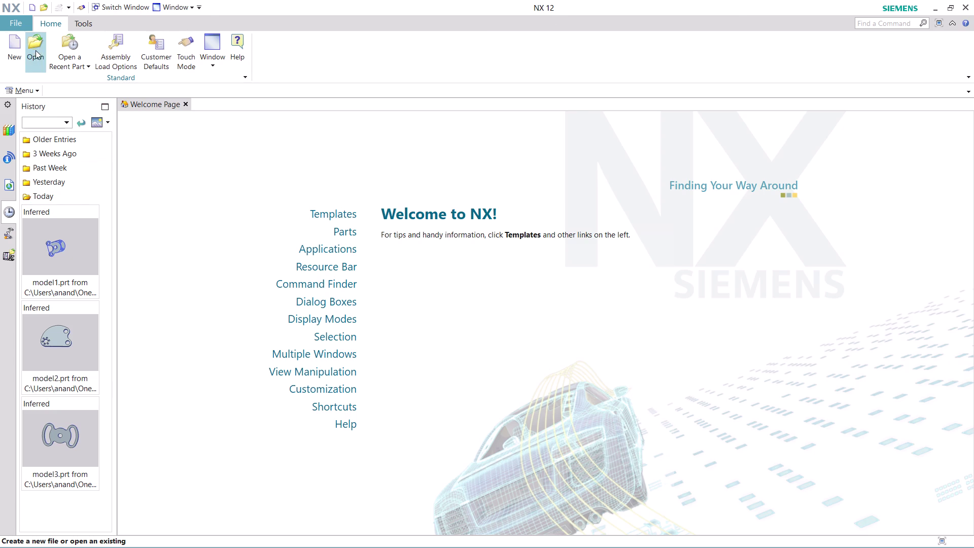
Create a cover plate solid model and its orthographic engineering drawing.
Create a new millimetre part, model1.prt, from the Model template.
click(21, 49)
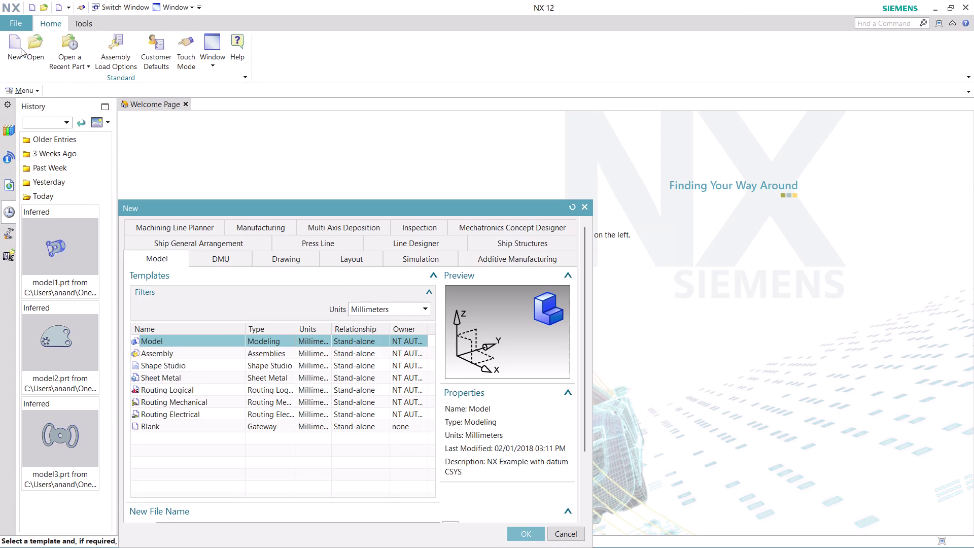
click(525, 529)
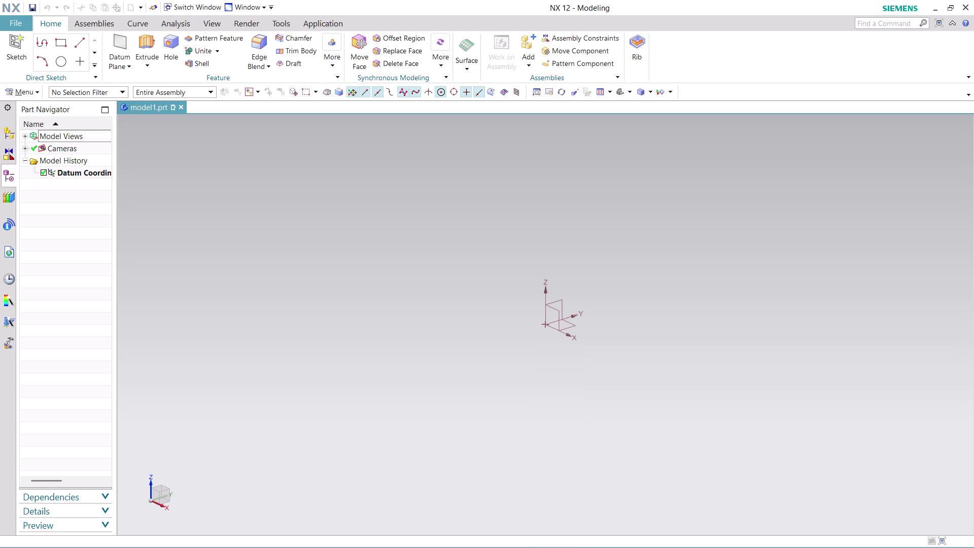
Search the Command Finder for JOURNAL.
click(888, 25)
text(JO)
text(URNAL)
key(Return)
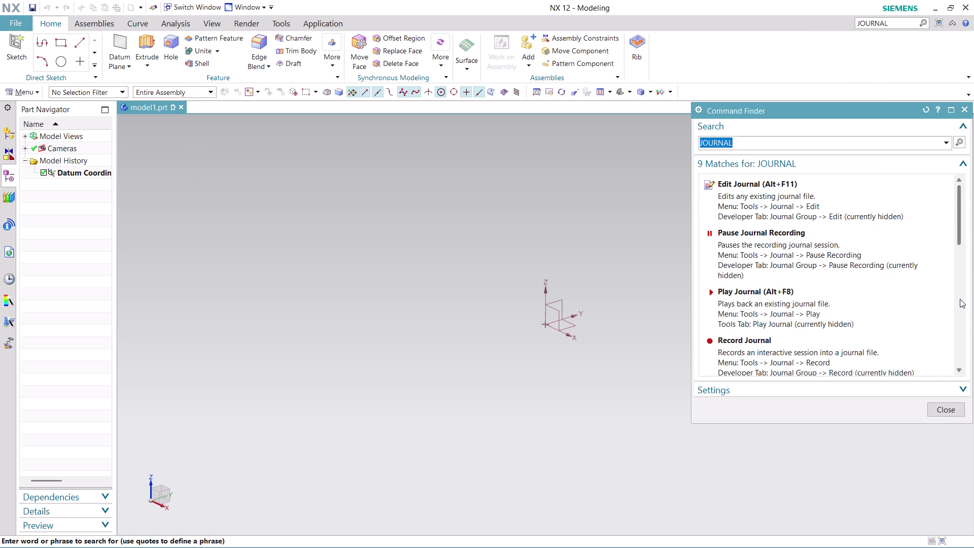
scroll(down, 3)
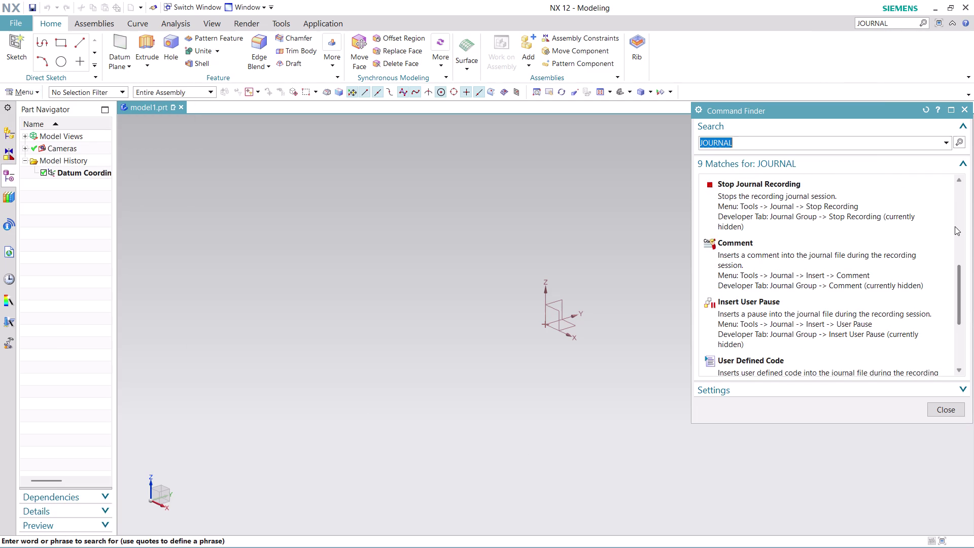
scroll(up, 3)
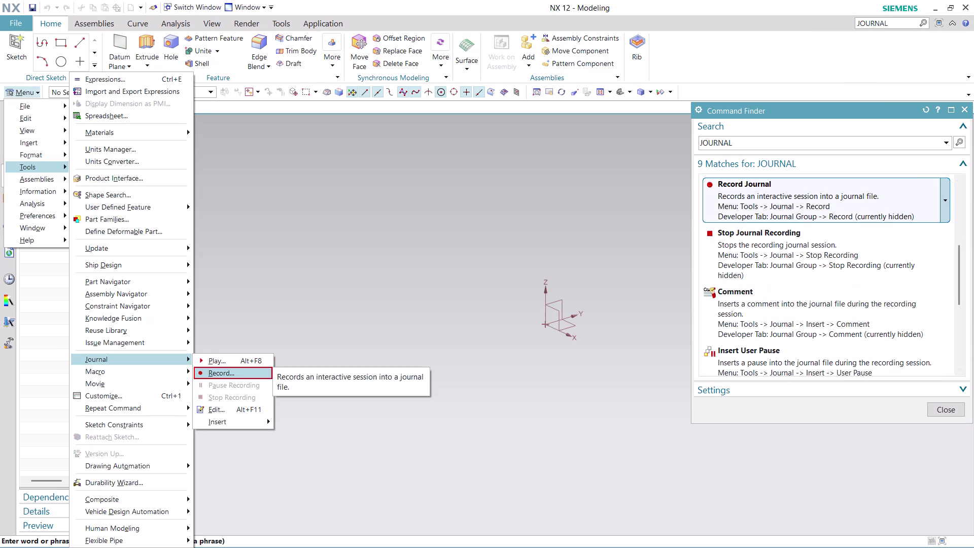
Record a journal named 'MODEL 4' in the nx-cad drawing files folder.
click(823, 195)
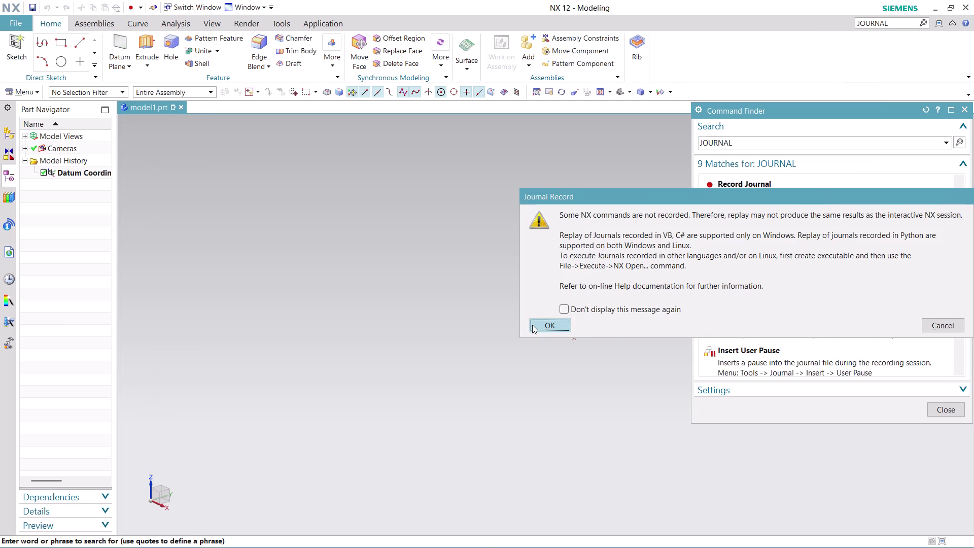
click(532, 325)
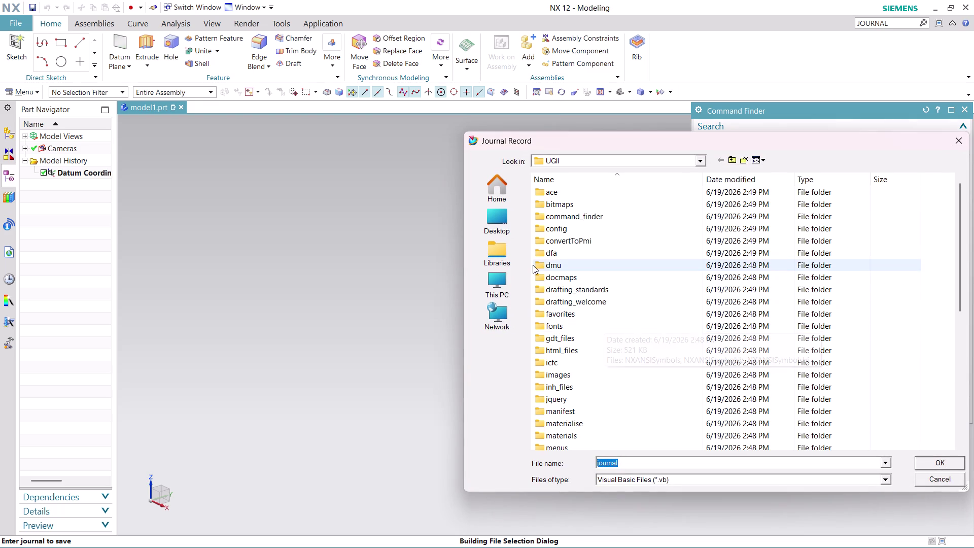
click(496, 222)
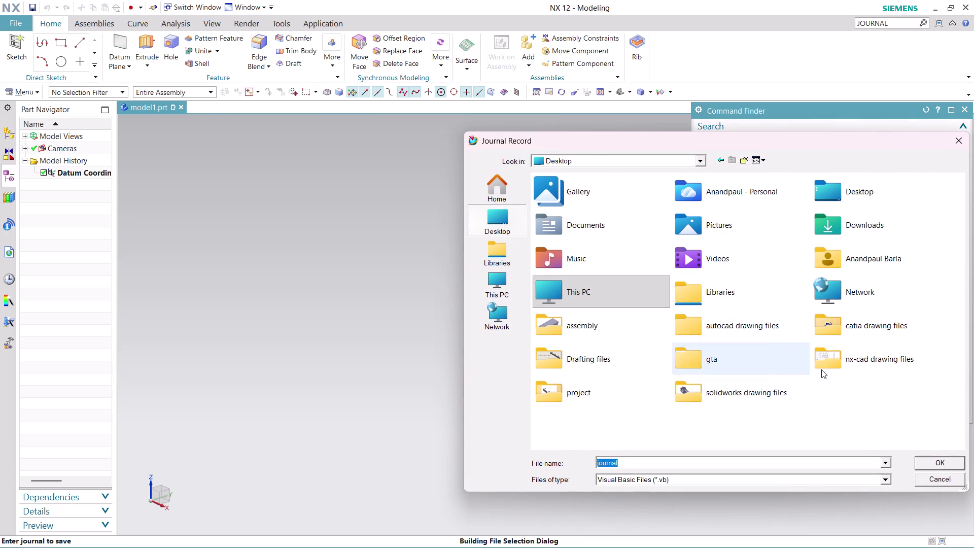
double_click(890, 363)
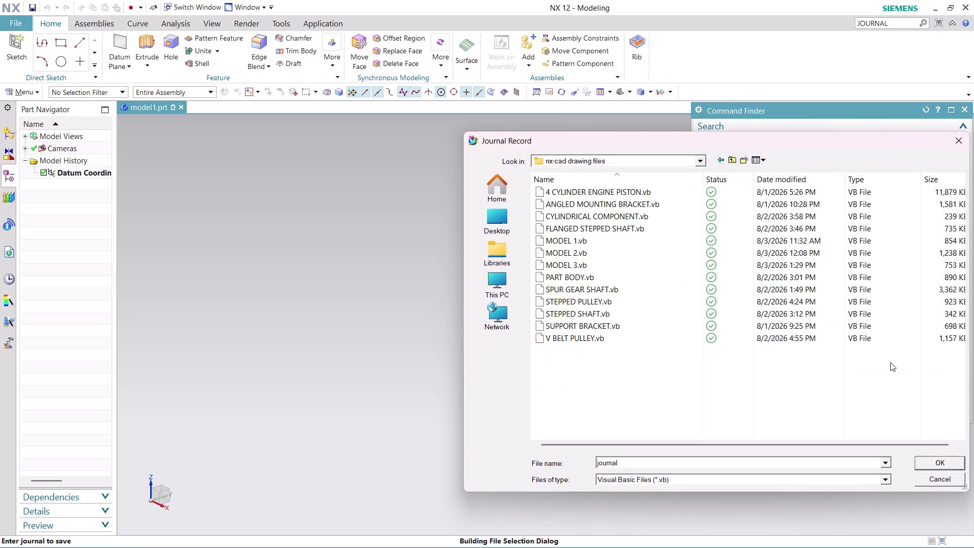
click(683, 463)
text(MODEL)
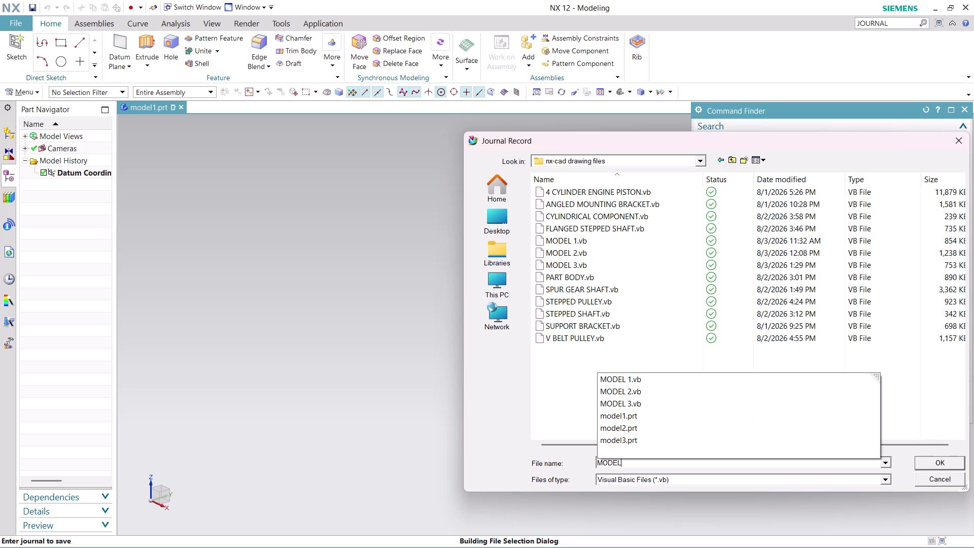
key(space)
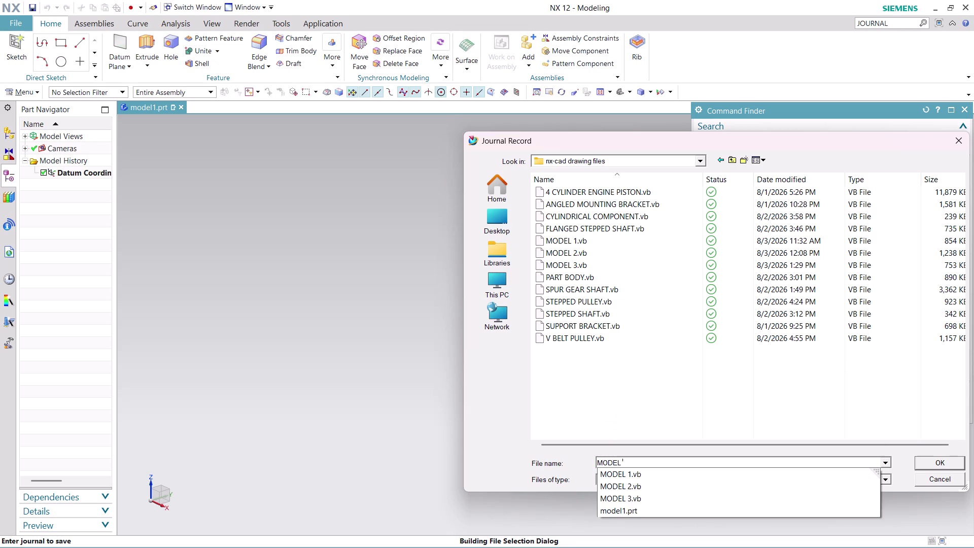
text(4)
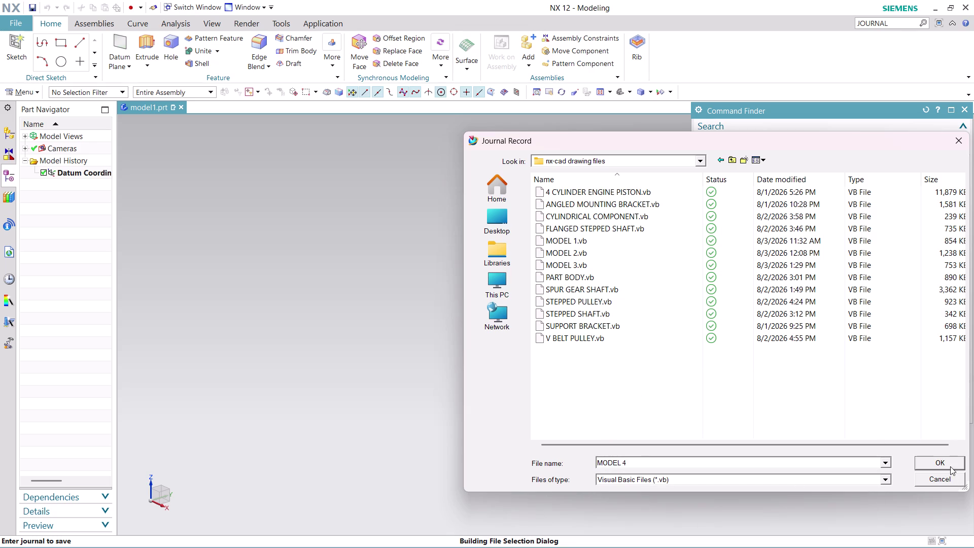
click(948, 459)
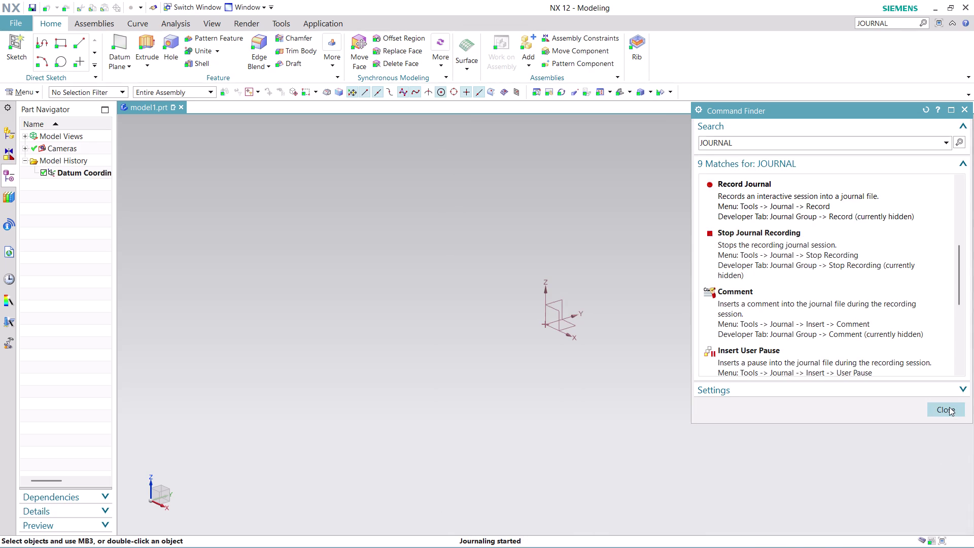
click(949, 407)
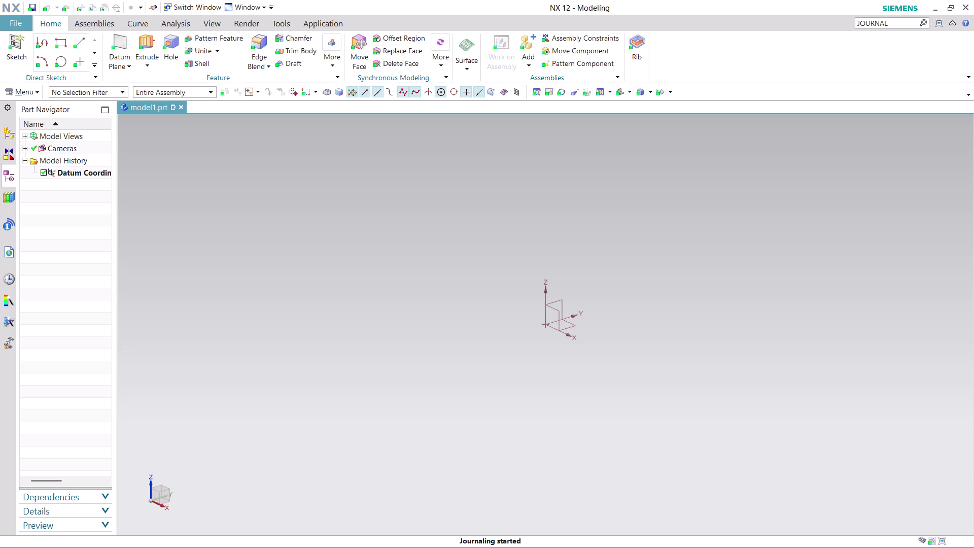
Close the Command Finder and browse the Insert > Sketch Curve commands.
click(21, 93)
click(224, 230)
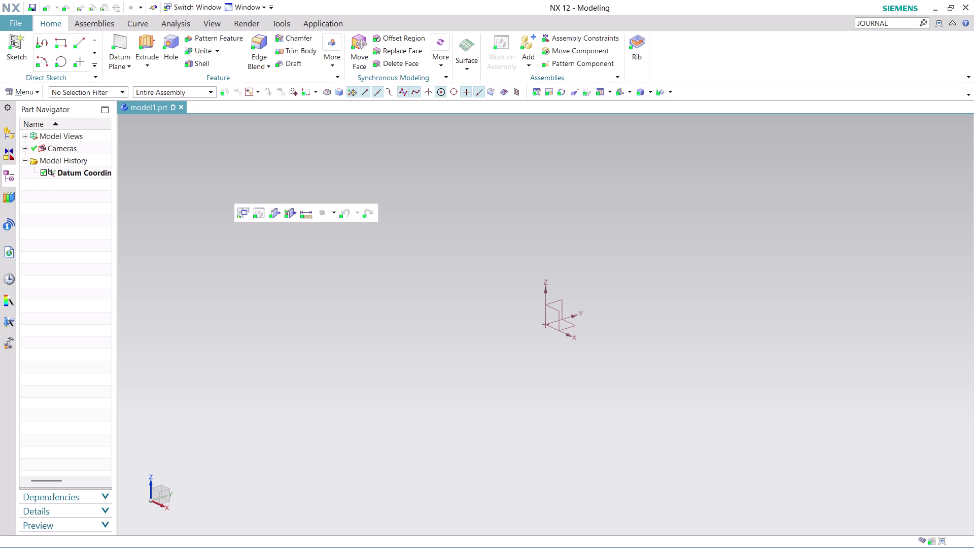
click(31, 97)
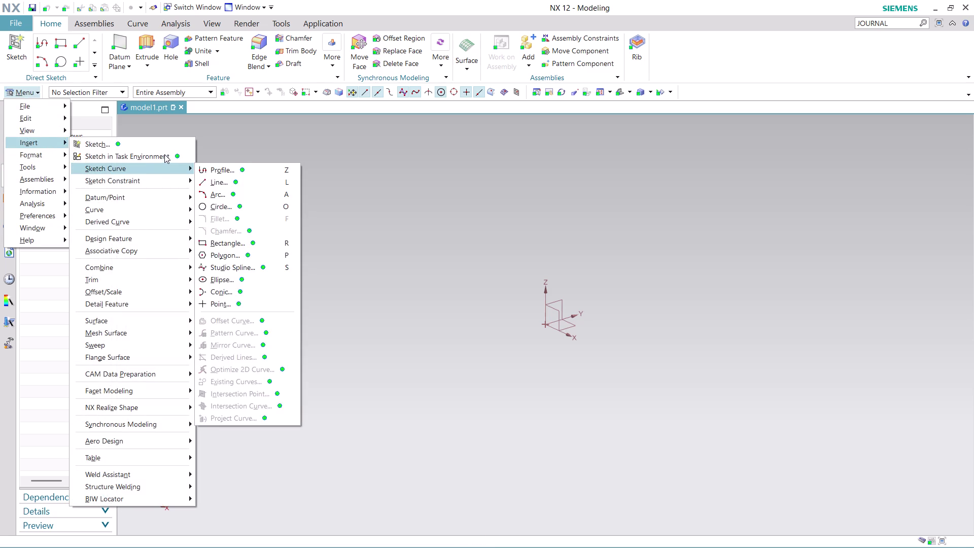
Create a sketch on the datum XY plane, X axis as reference, origin at datum origin.
click(164, 154)
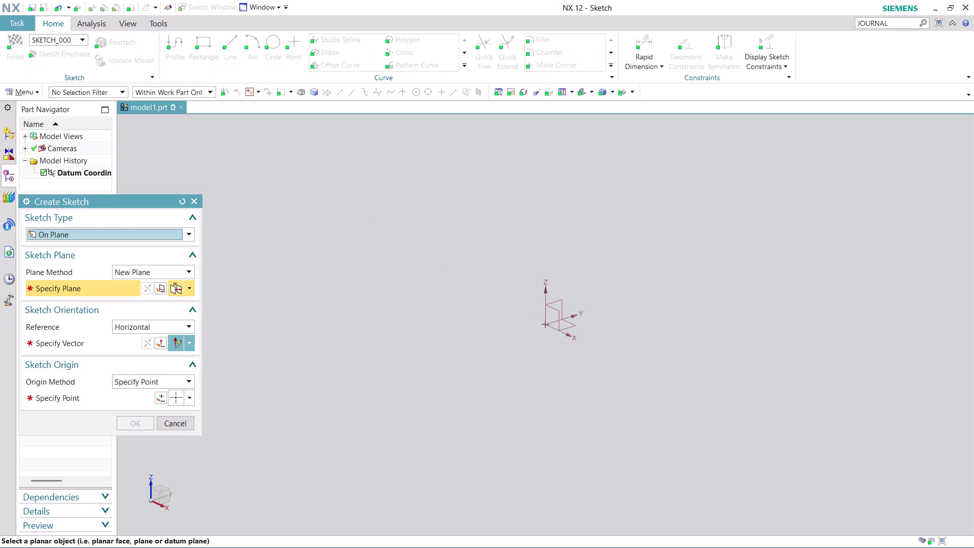
click(575, 331)
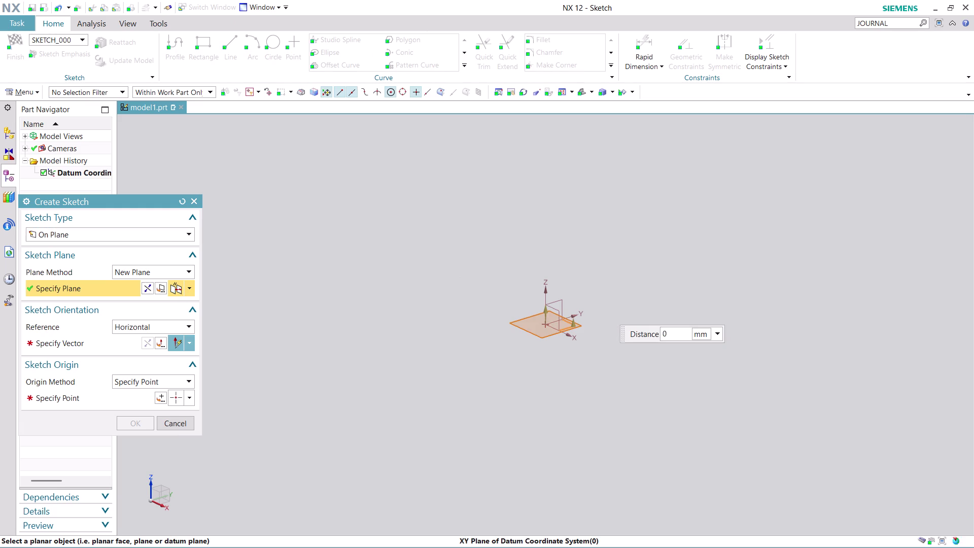
click(99, 339)
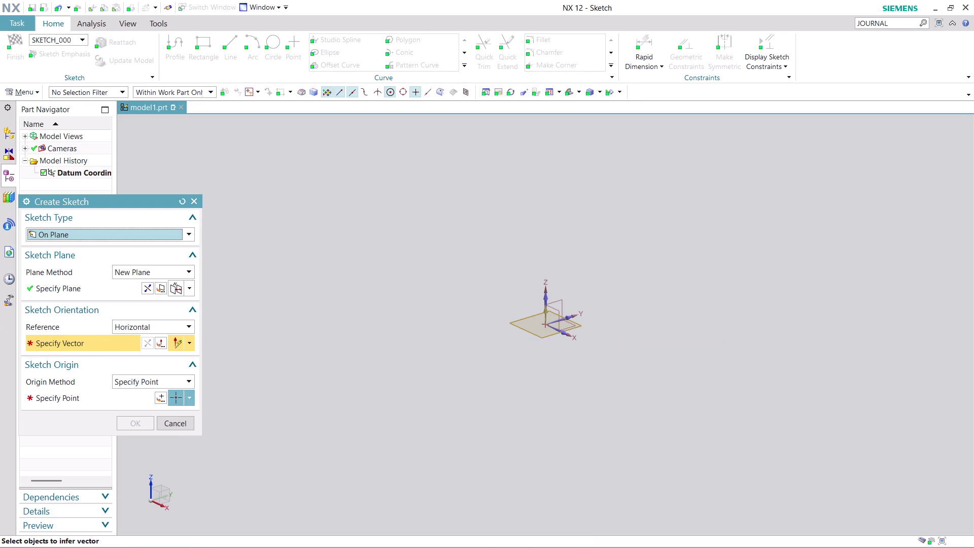
click(566, 321)
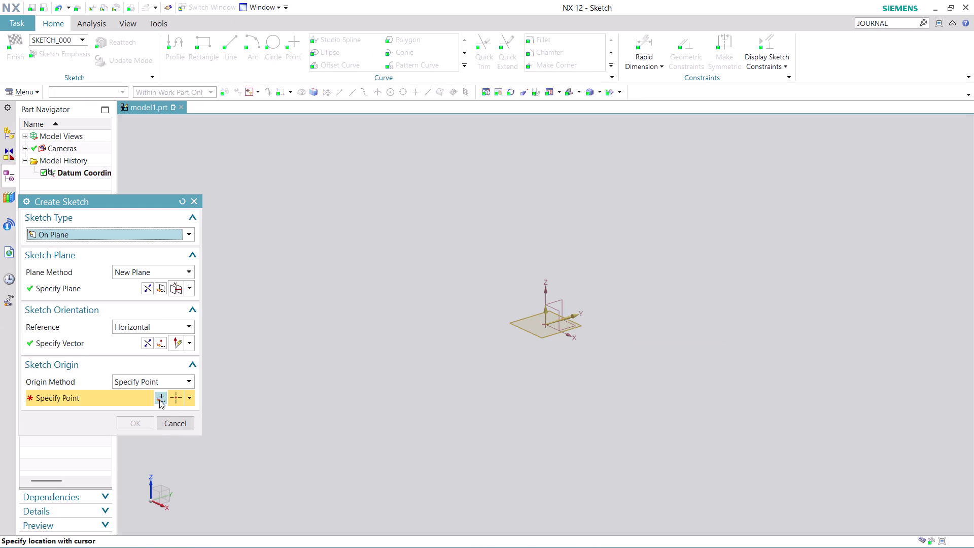
click(159, 399)
click(146, 411)
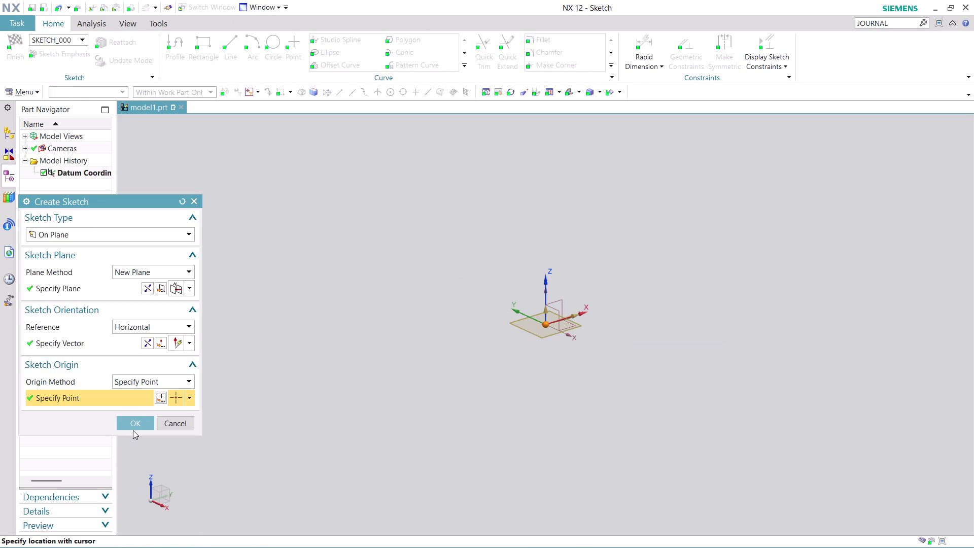
click(133, 430)
click(134, 425)
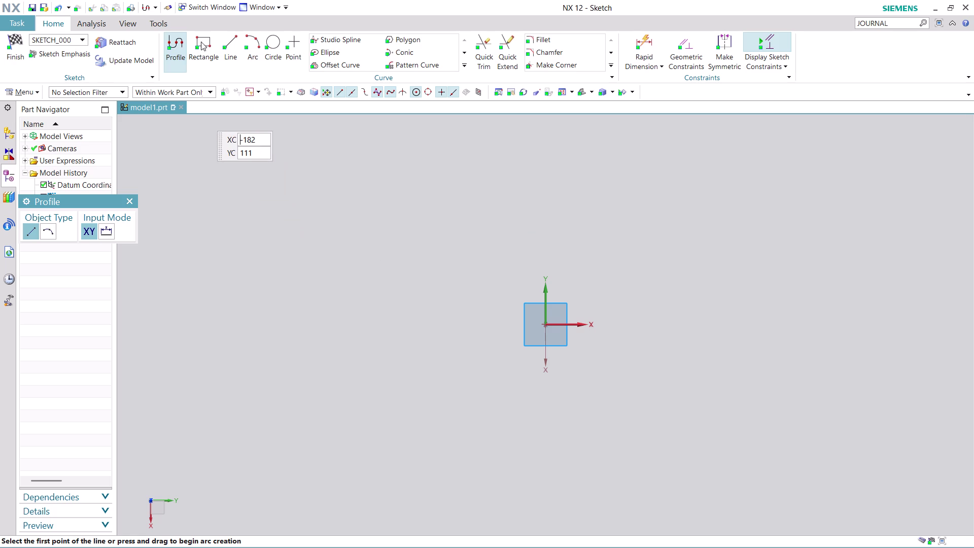
click(269, 41)
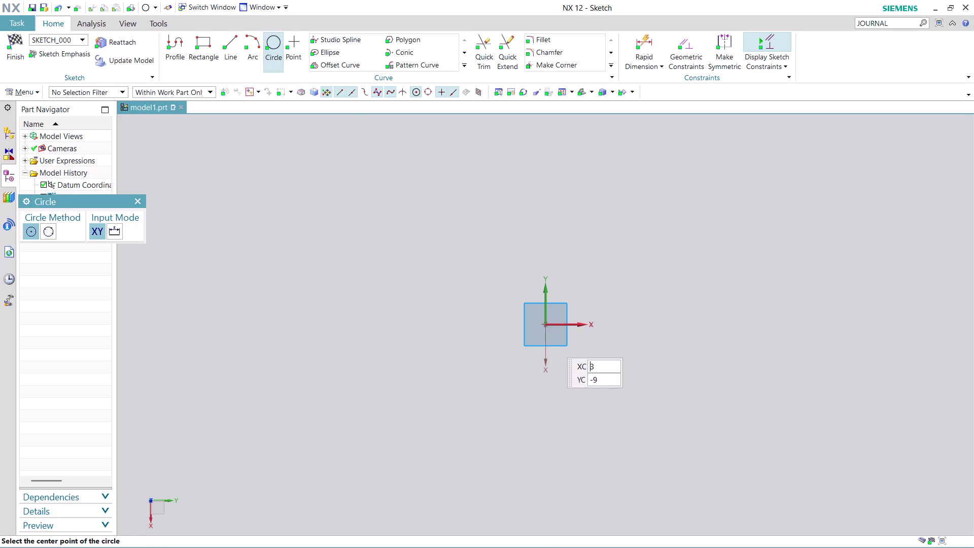
Draw 22 mm and 32 mm circles centred on the sketch origin.
click(546, 324)
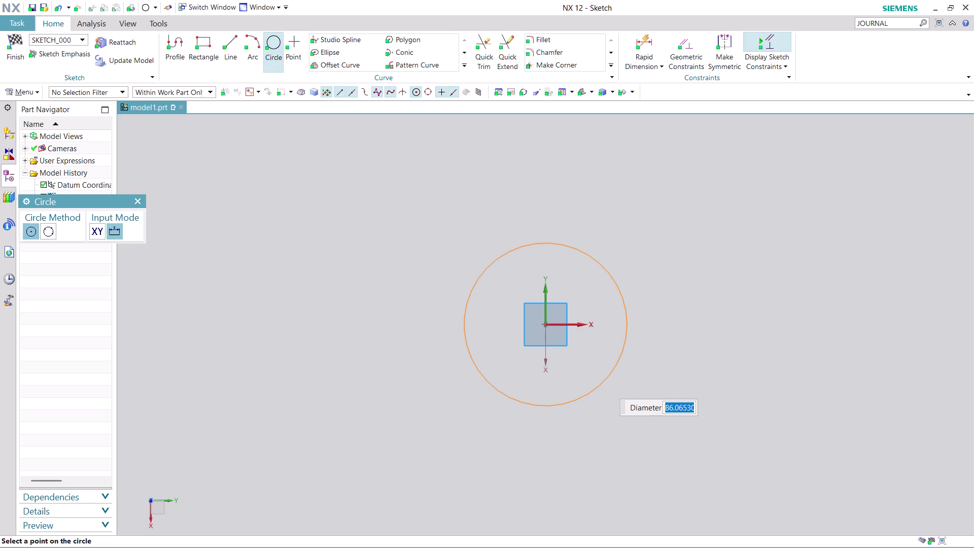
text(22)
key(Return)
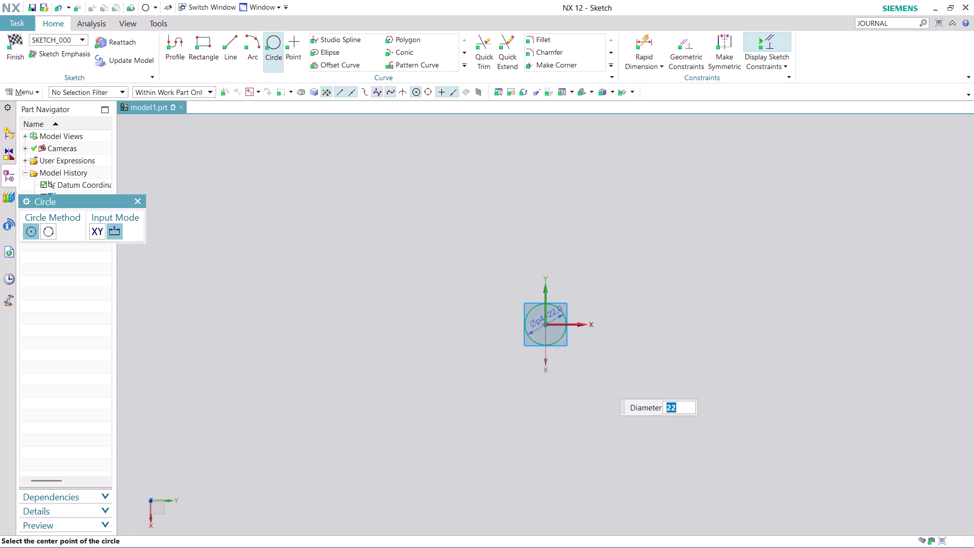
scroll(up, 3)
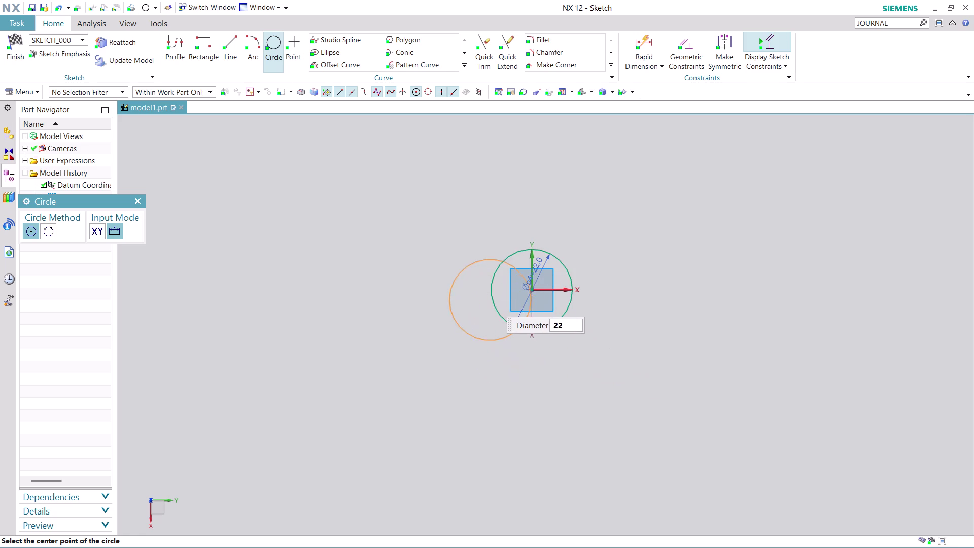
scroll(up, 3)
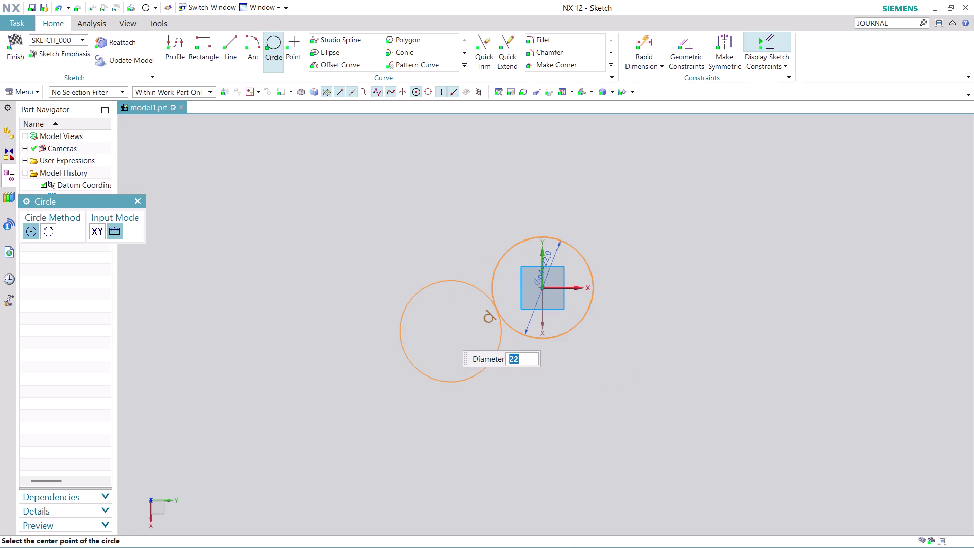
key(2)
key(BackSpace)
text(32)
key(Return)
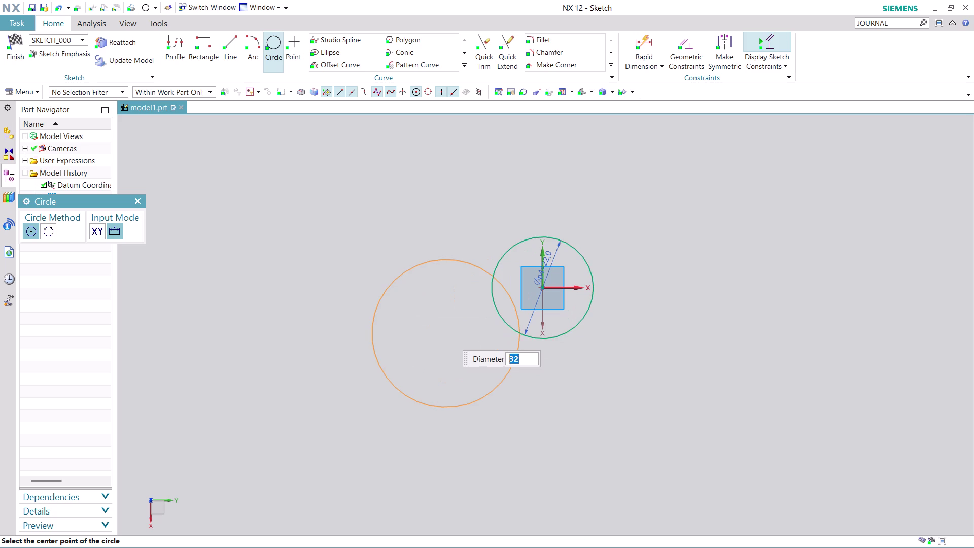
click(541, 288)
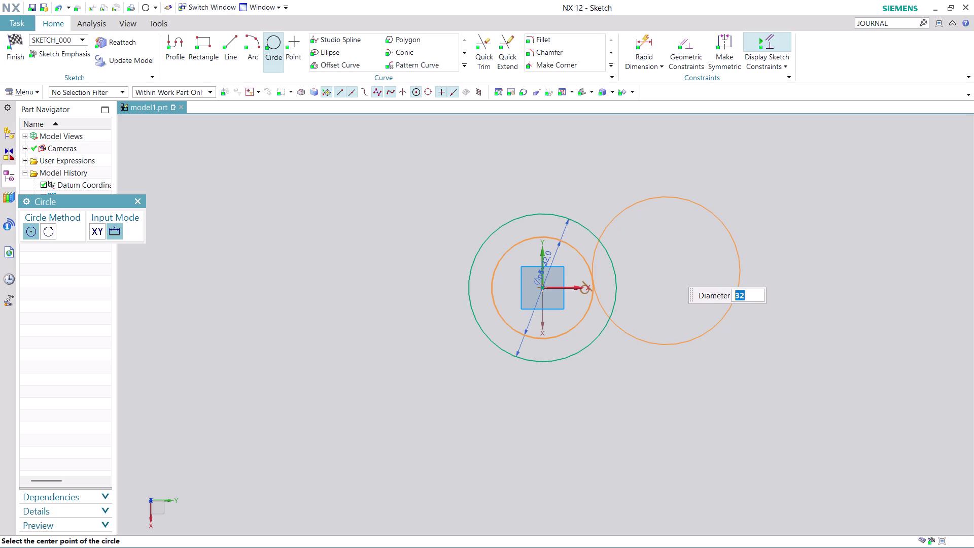
Add an 84 mm circle concentric at the origin.
text(8)
text(4)
key(Return)
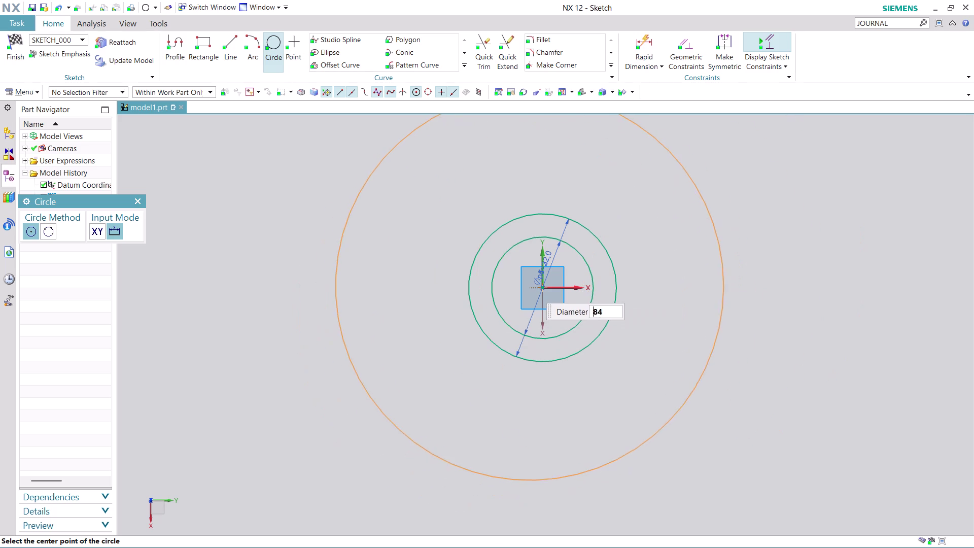
click(543, 288)
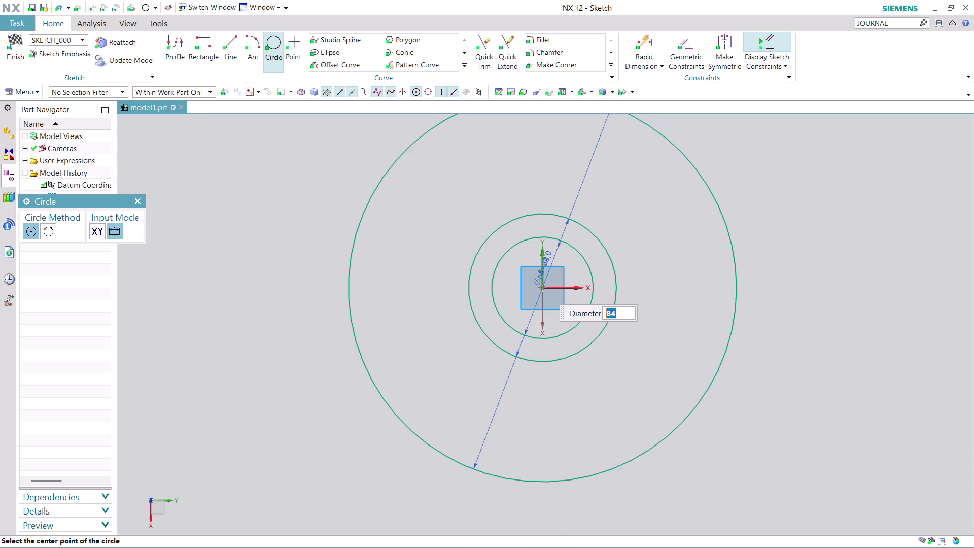
scroll(up, 3)
scroll(down, 3)
scroll(down, 3)
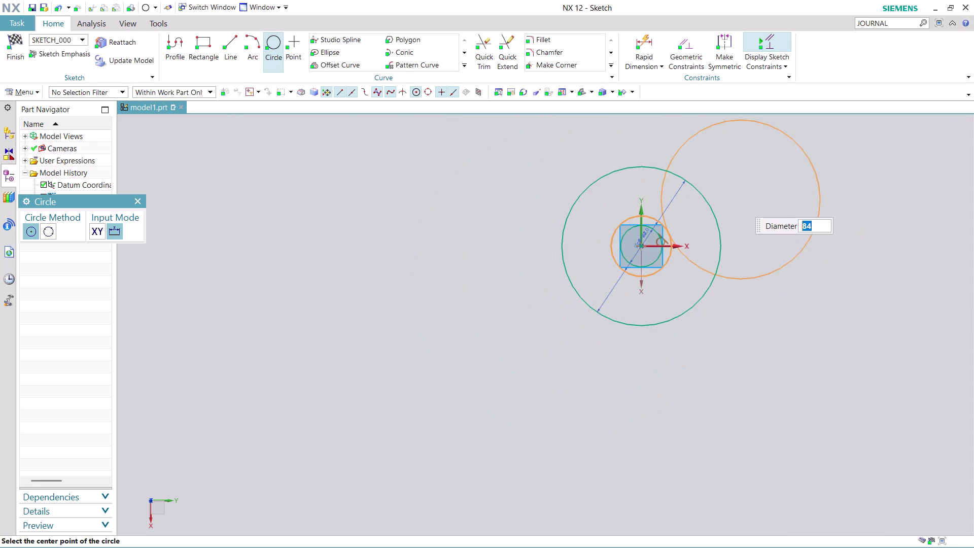
scroll(up, 3)
scroll(up, 3)
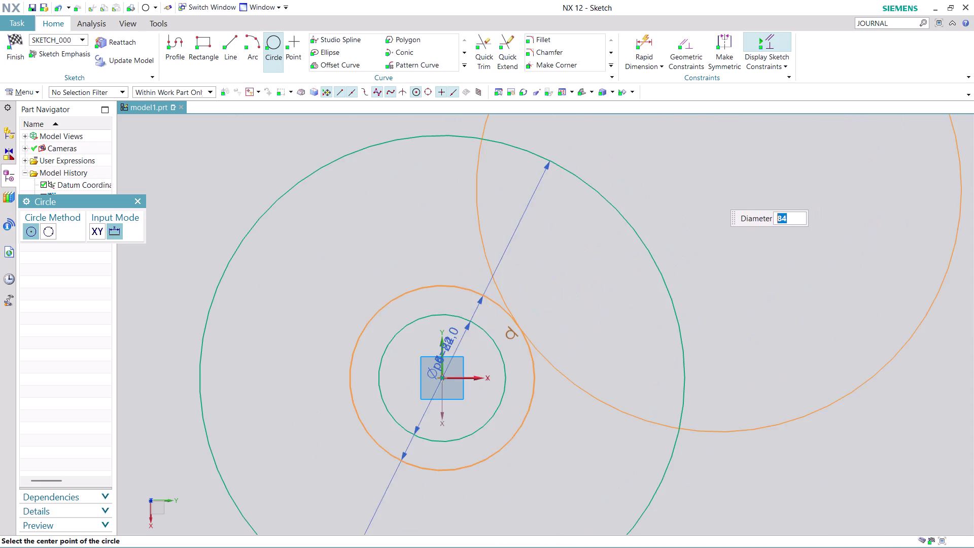
scroll(down, 3)
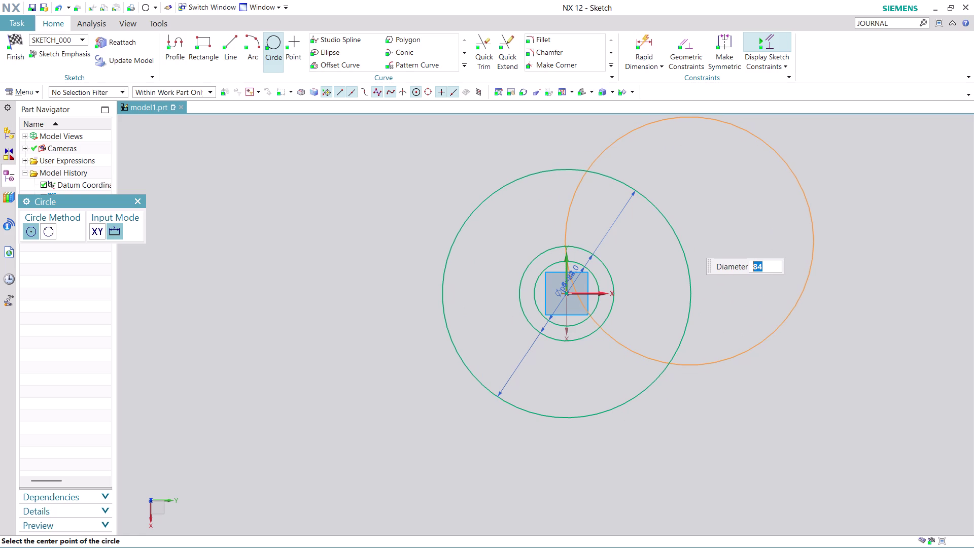
Place a 36 mm circle below-left of the centre.
text(36)
key(Return)
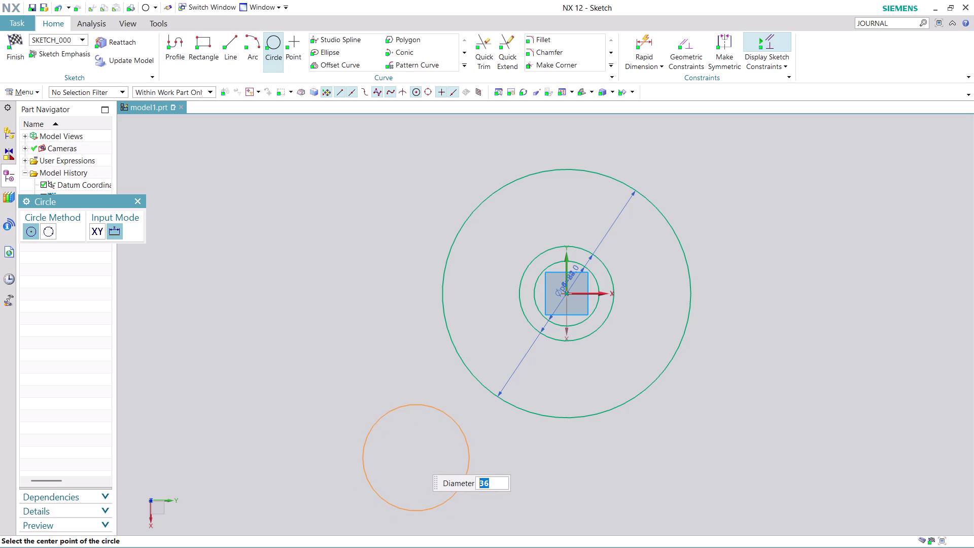
click(416, 458)
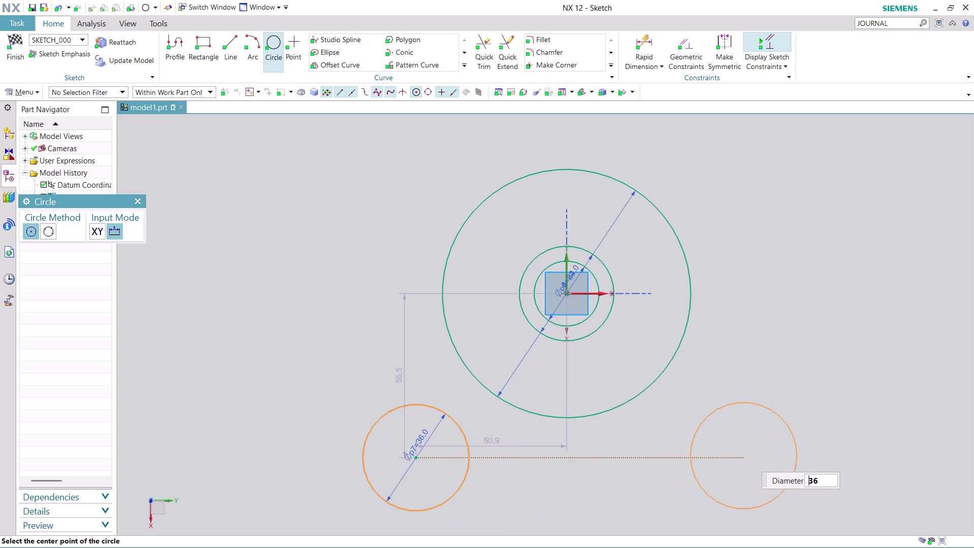
Place a second 36 mm circle lower right, with 18 mm circles inside both lower circles.
click(746, 455)
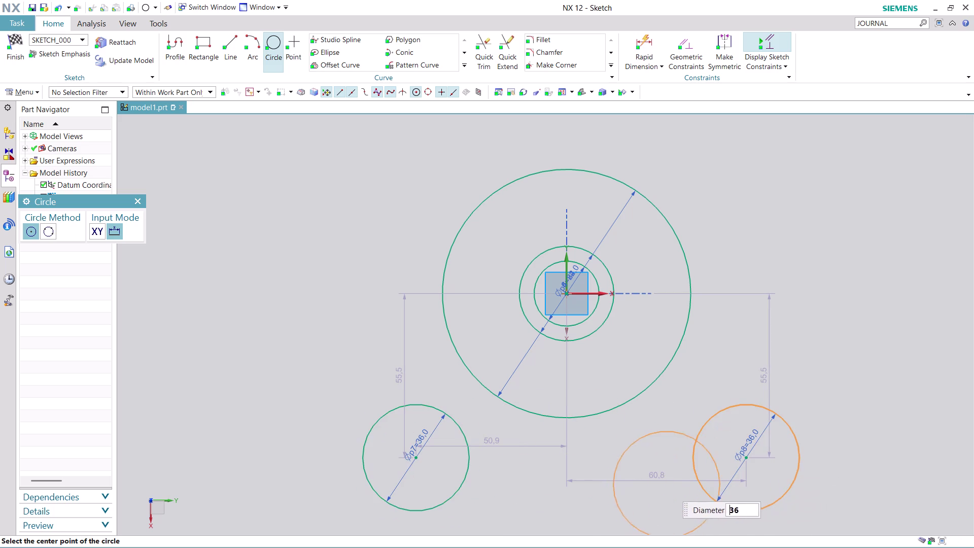
scroll(down, 3)
scroll(up, 3)
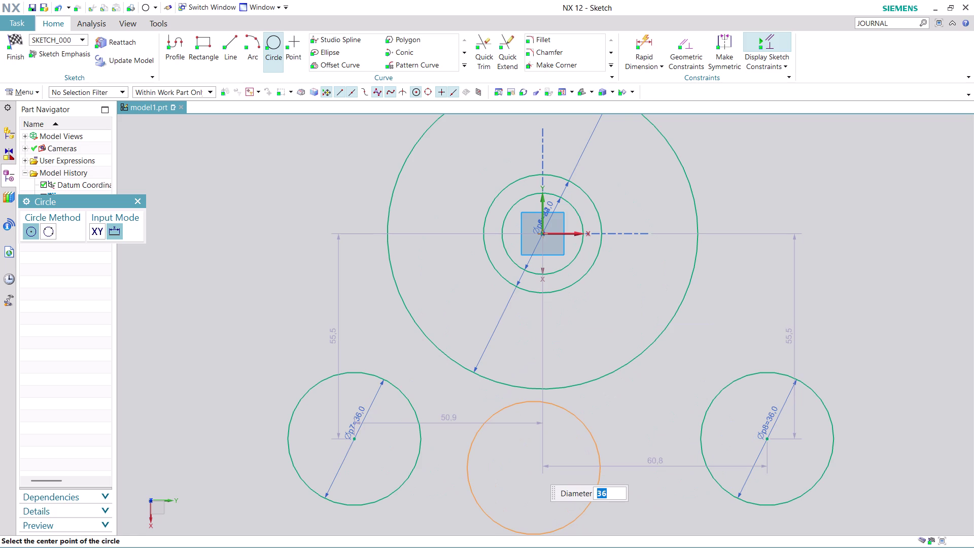
text(18)
key(Return)
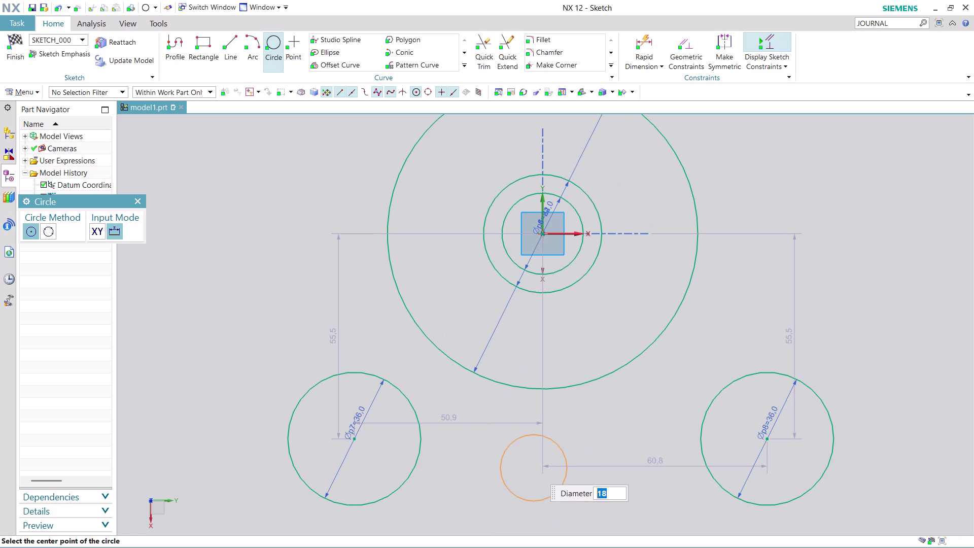
click(354, 438)
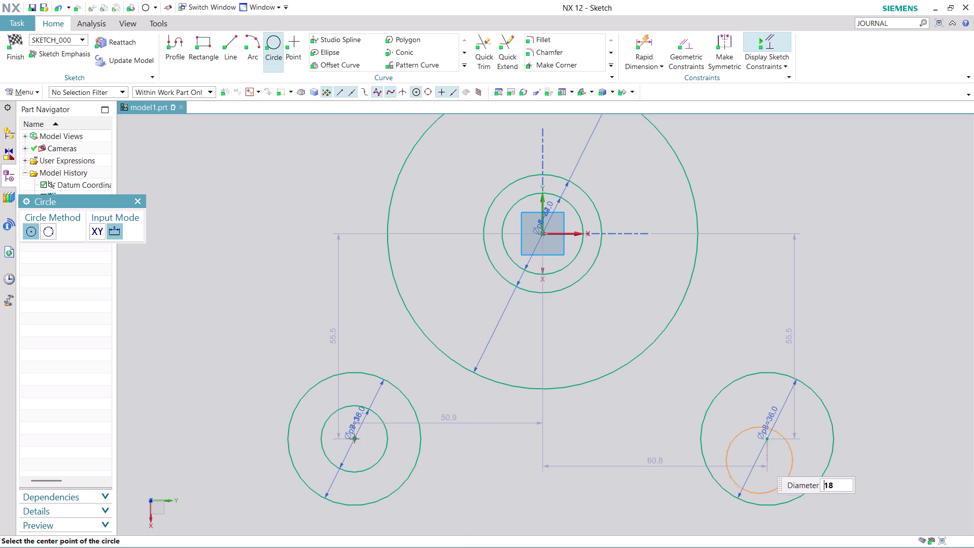
click(766, 438)
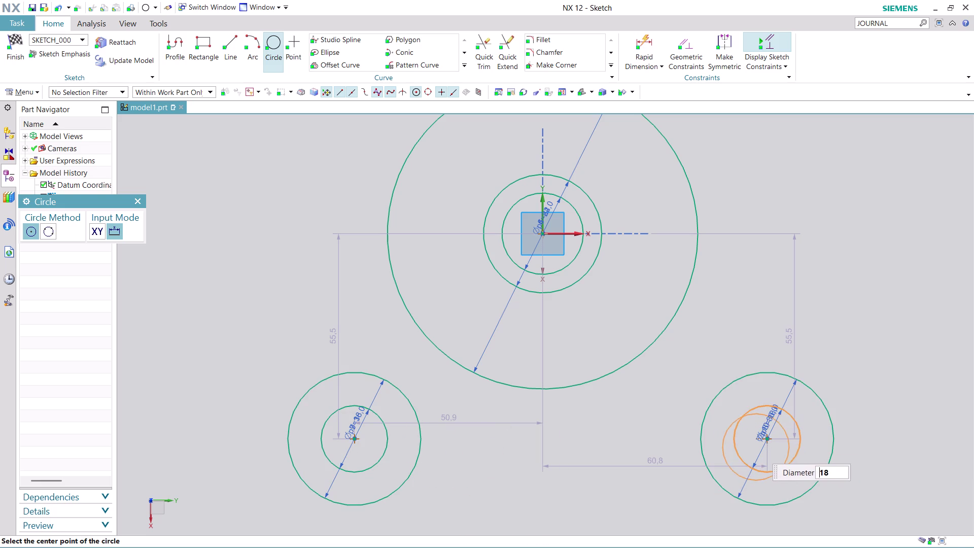
Pan to view the whole layout and set the circle diameter to 22.
scroll(down, 3)
scroll(up, 3)
scroll(down, 3)
scroll(up, 3)
scroll(down, 3)
scroll(up, 3)
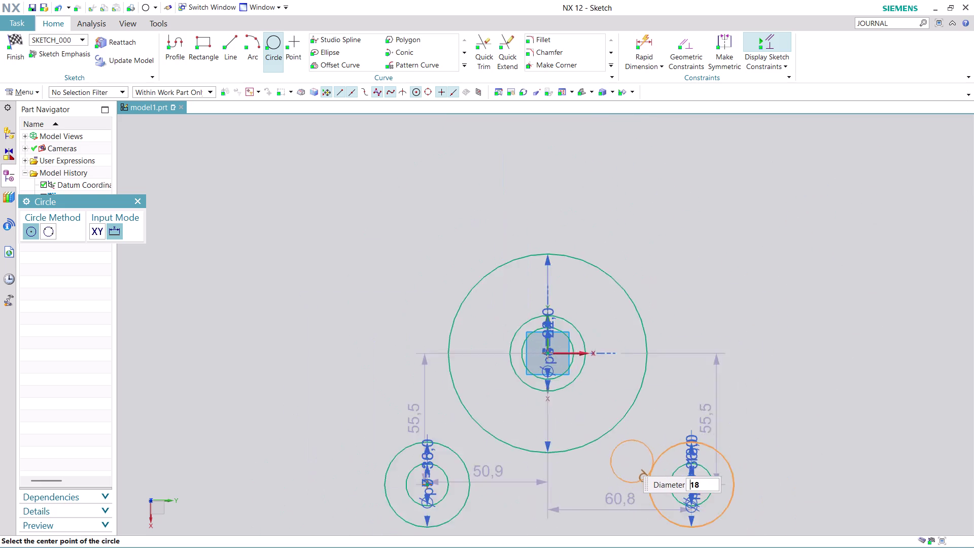
scroll(up, 3)
scroll(down, 3)
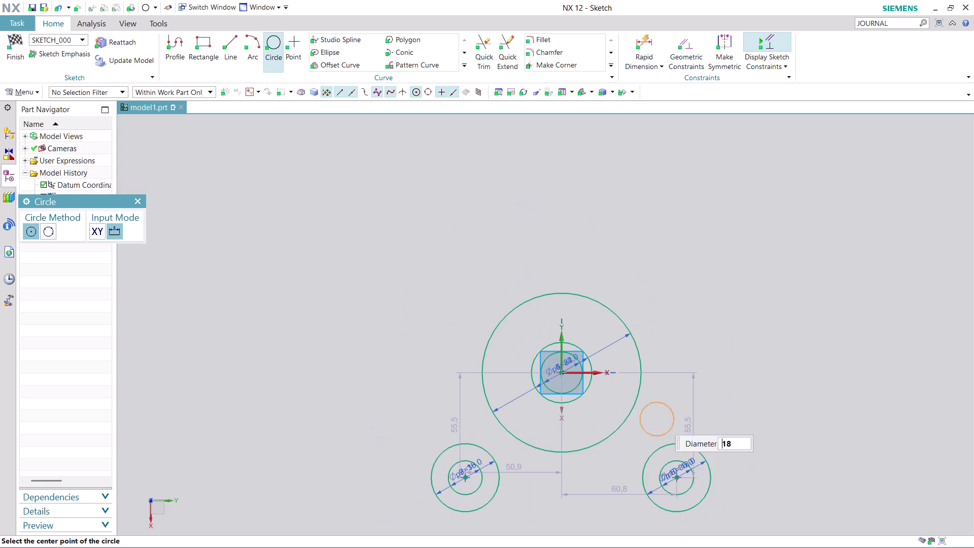
middle_drag(736, 337, 689, 250)
scroll(down, 3)
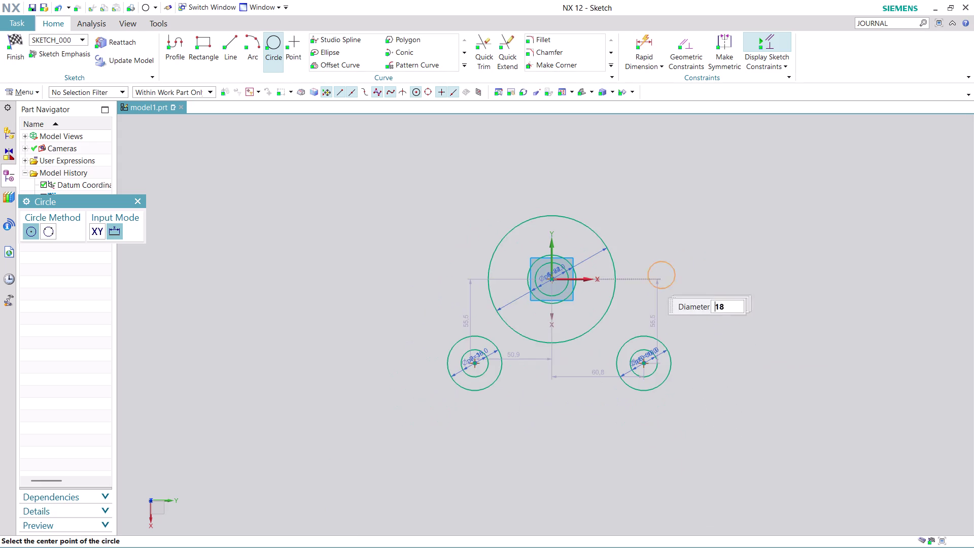
scroll(up, 3)
scroll(up, 3)
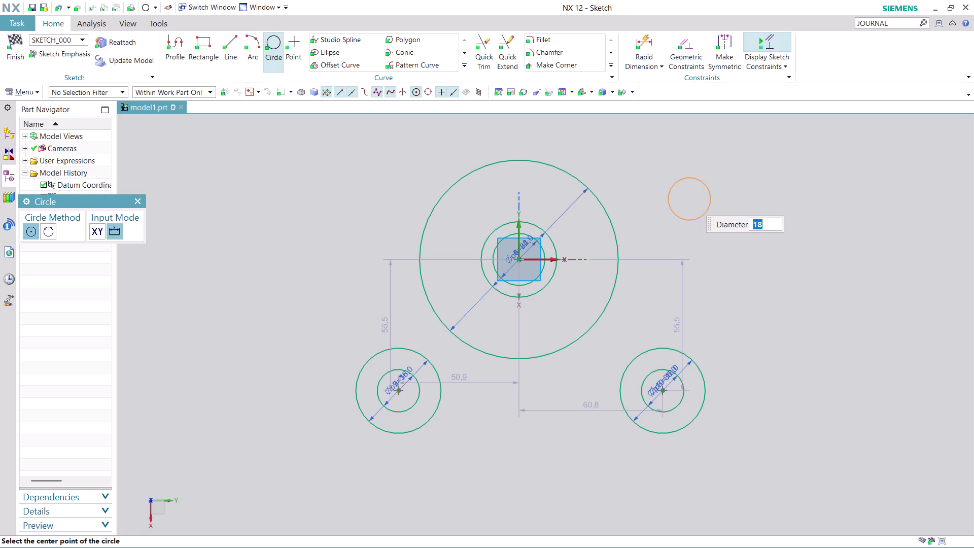
text(22)
key(Return)
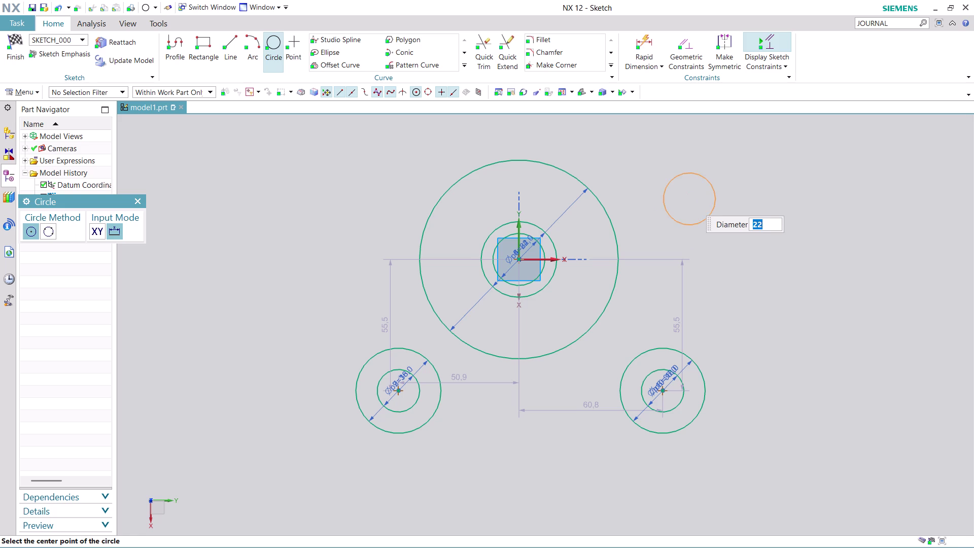
Place a 22 mm circle above the centre.
scroll(down, 3)
scroll(up, 3)
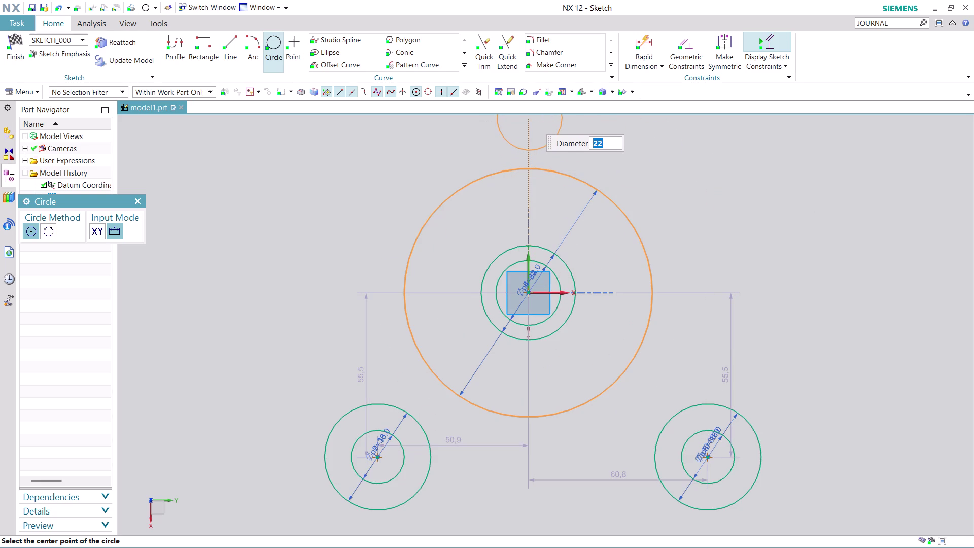
scroll(down, 3)
scroll(up, 3)
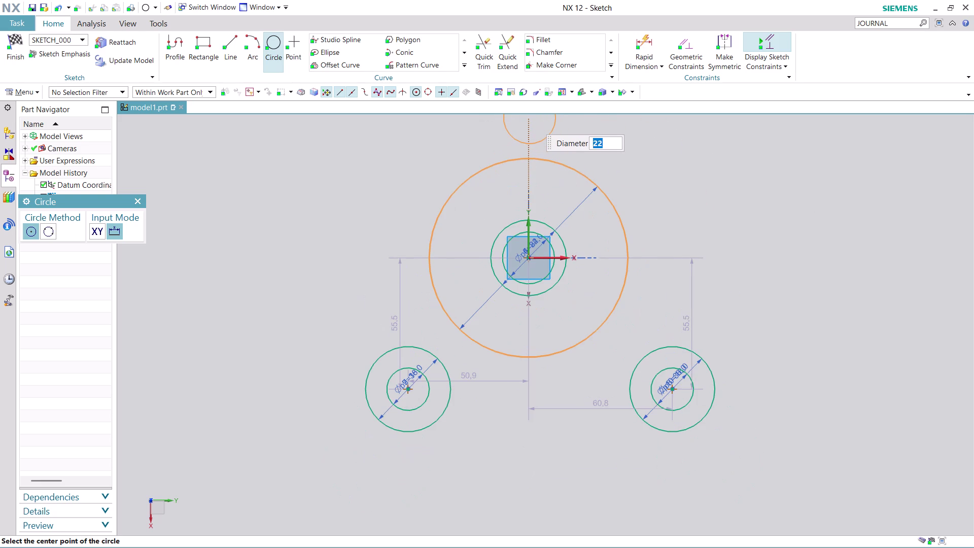
middle_drag(529, 118, 500, 205)
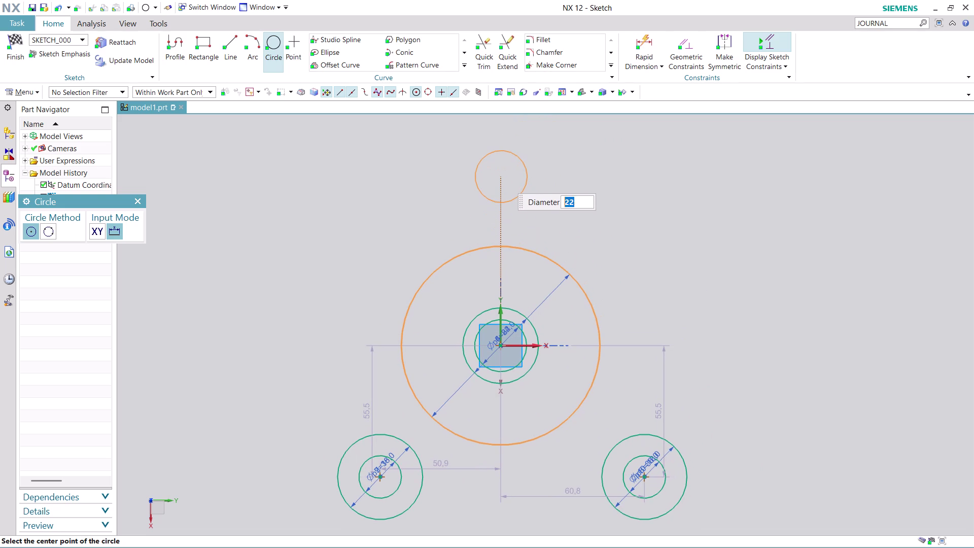
click(500, 175)
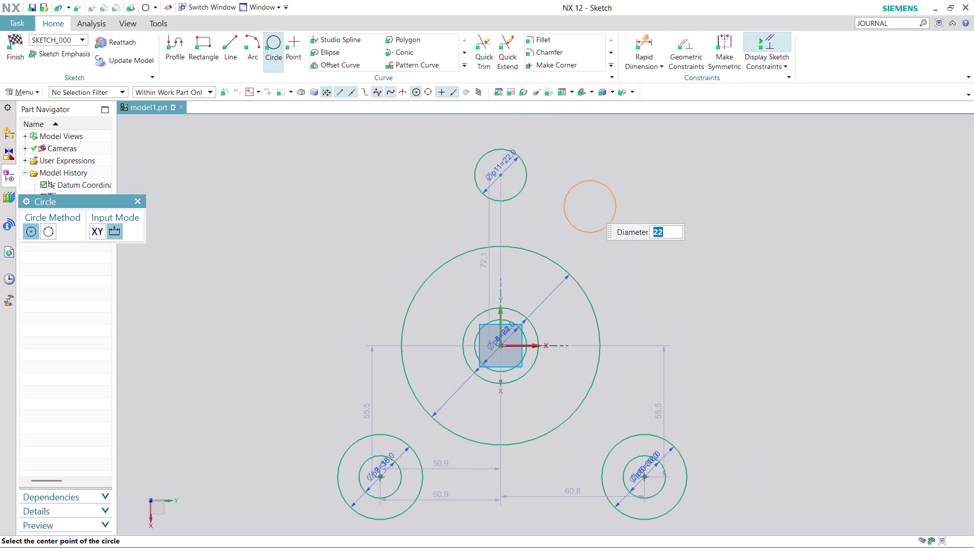
Add a concentric 12 mm circle inside it, then exit the Circle command.
text(1)
text(2)
key(Return)
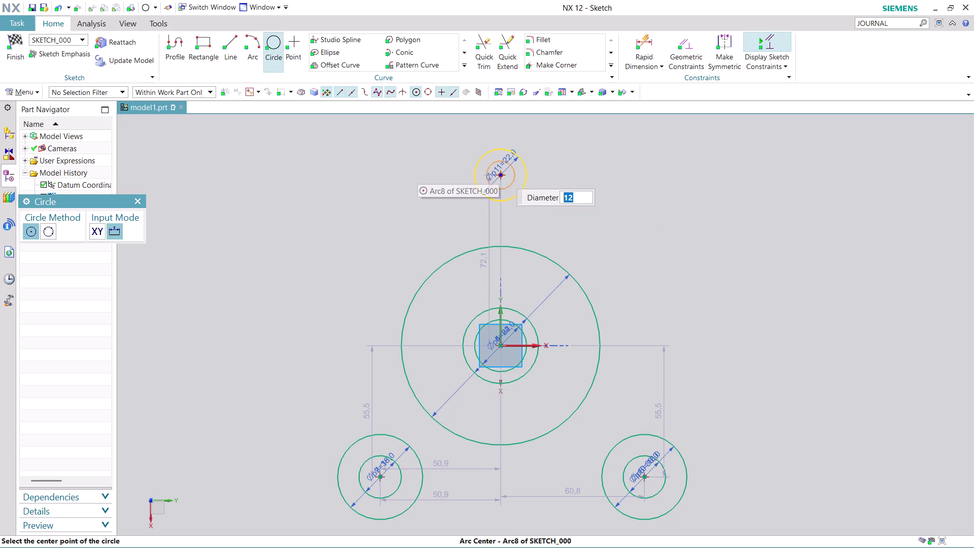
click(500, 172)
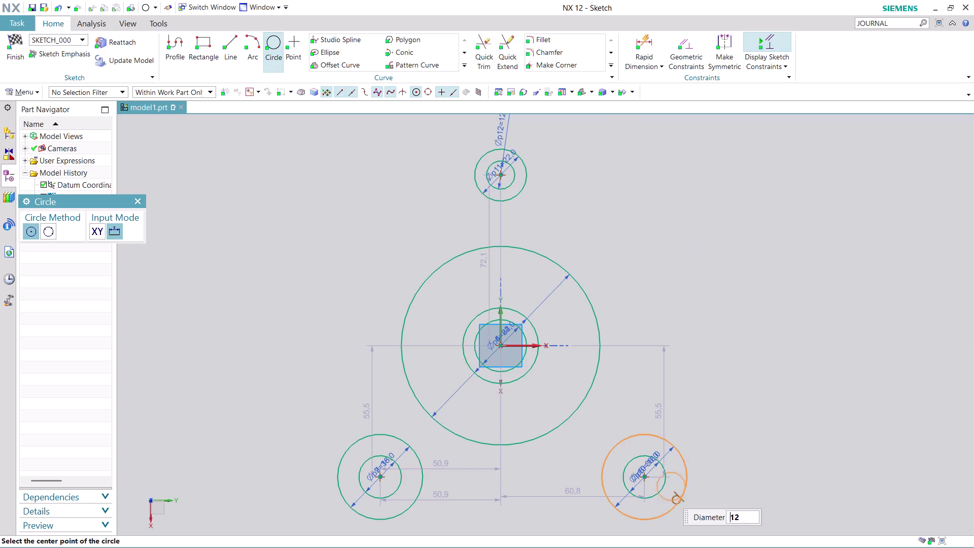
scroll(up, 3)
scroll(down, 3)
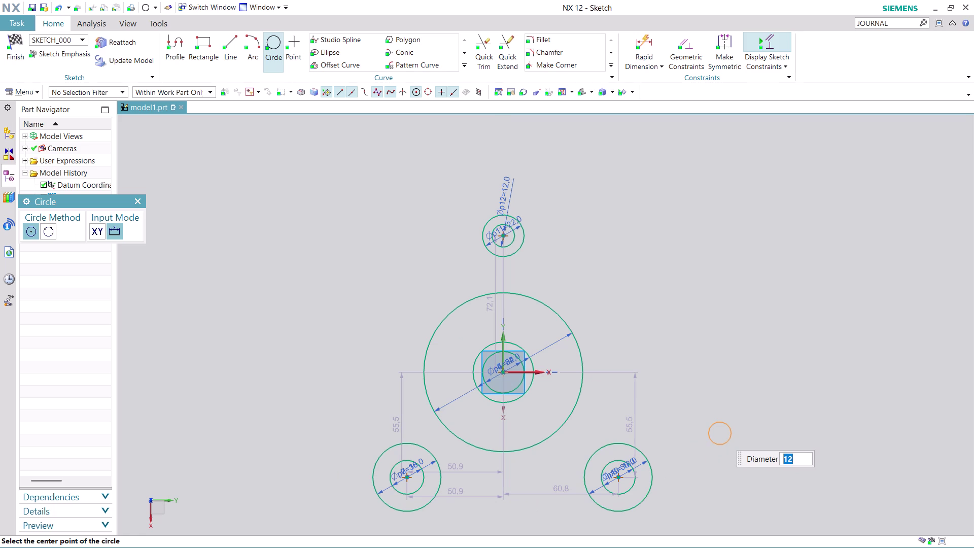
key(Escape)
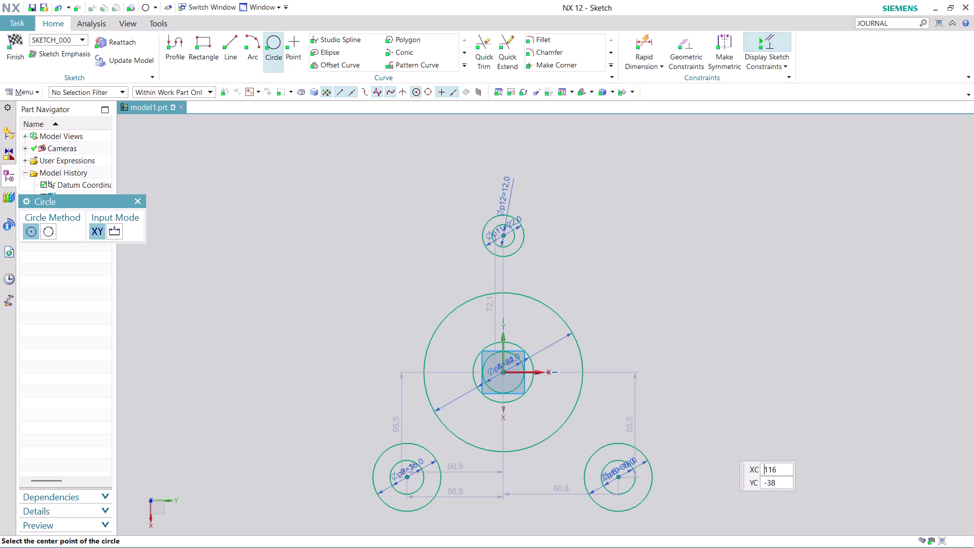
middle_drag(722, 431, 693, 361)
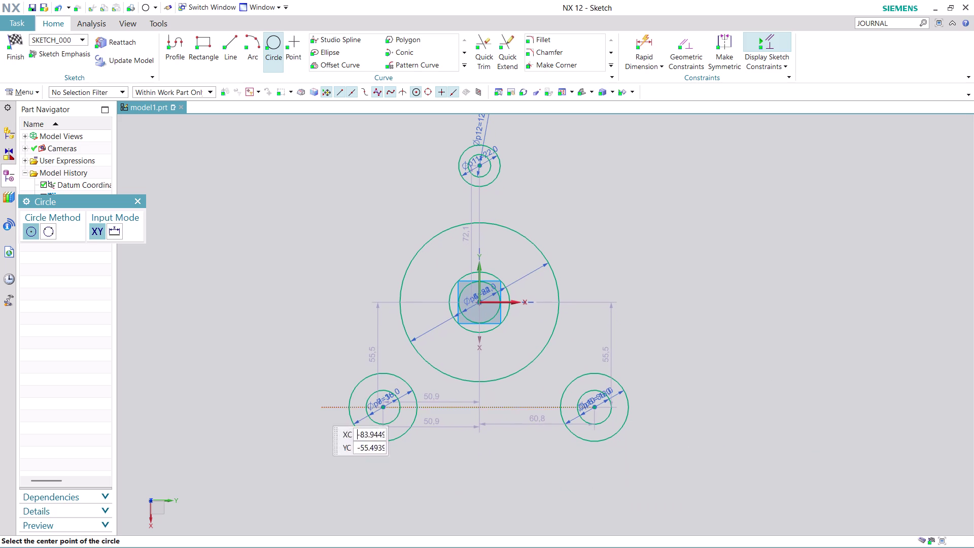
scroll(up, 3)
scroll(up, 3)
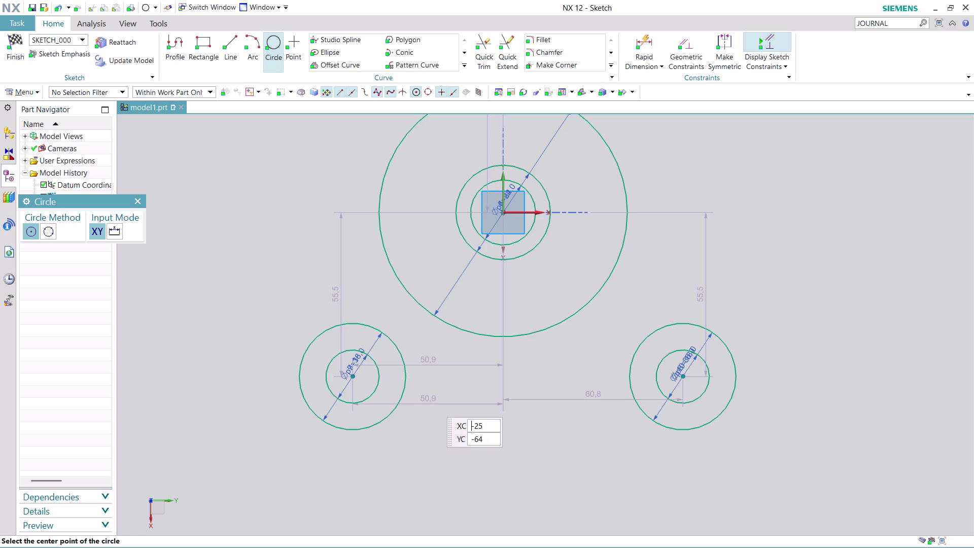
key(Escape)
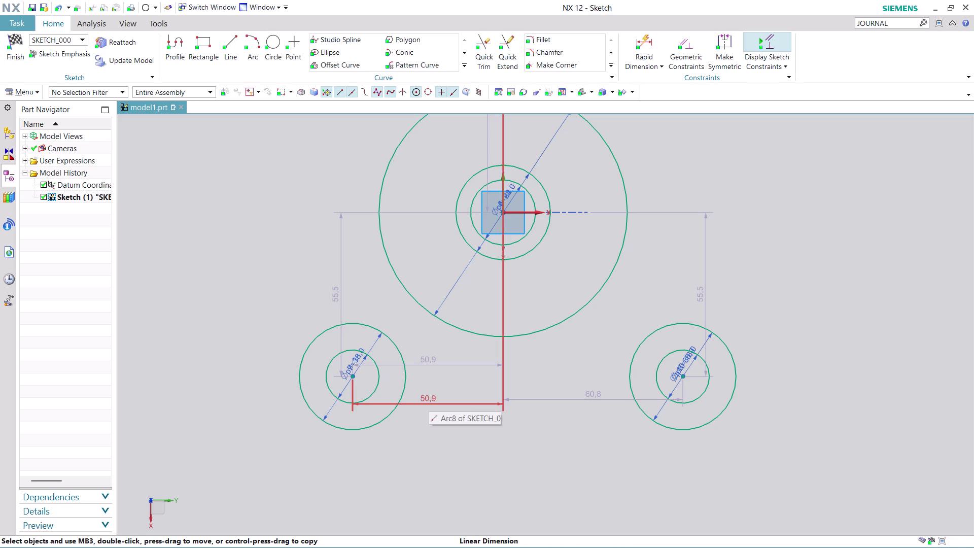
Set both lower circles' horizontal position dimensions to 90/2.
click(428, 398)
click(429, 398)
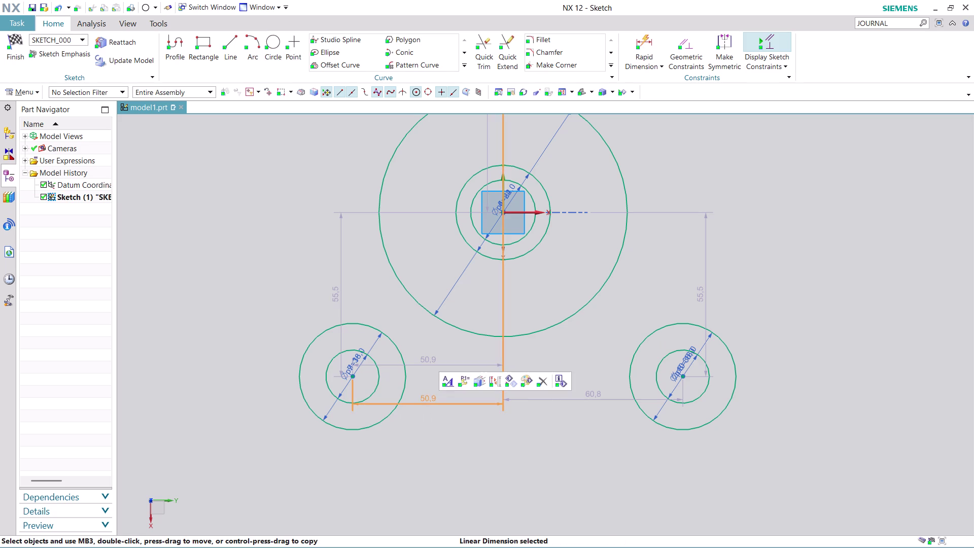
double_click(428, 398)
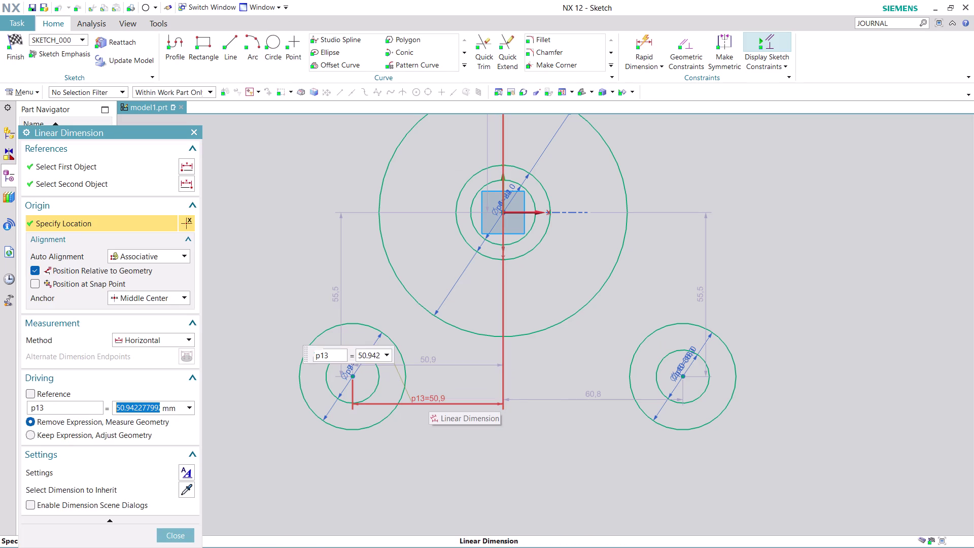
text(90/2)
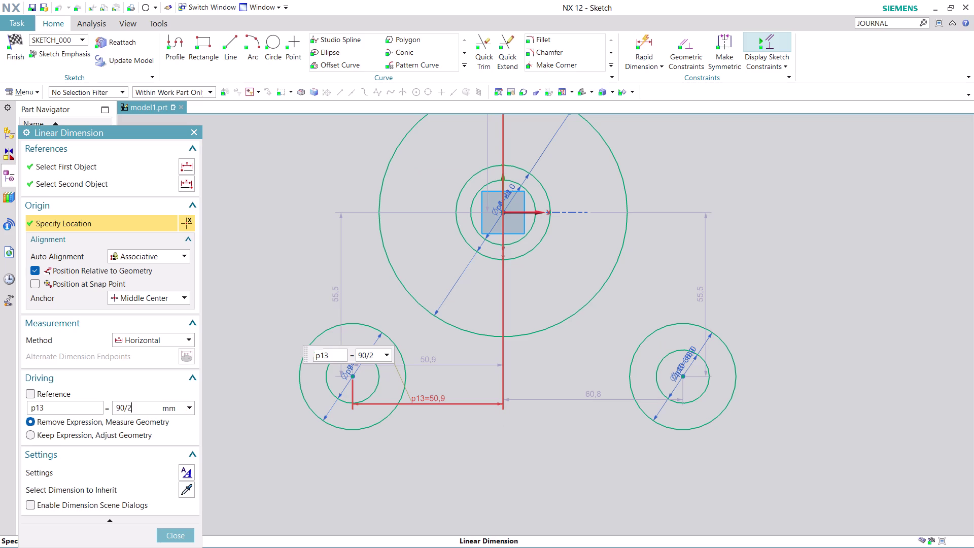
key(Return)
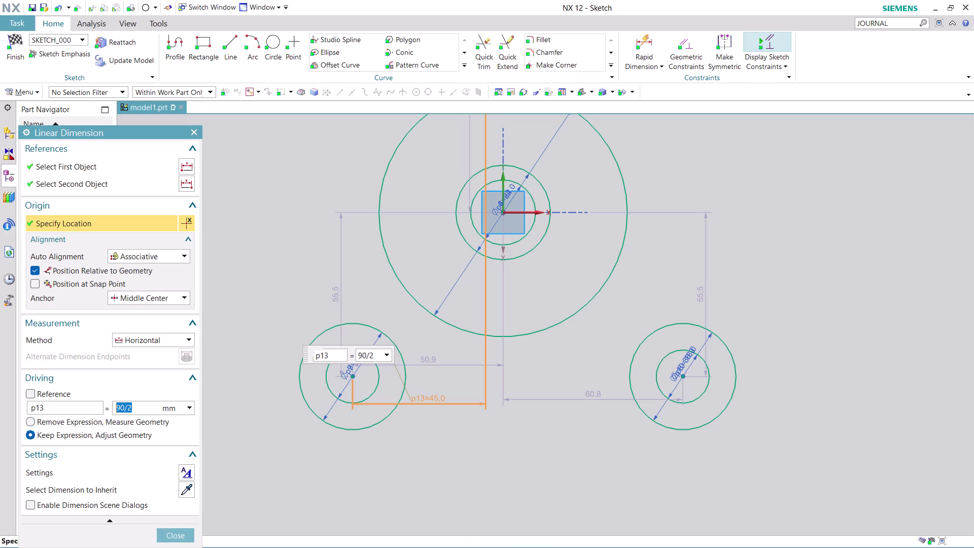
double_click(549, 399)
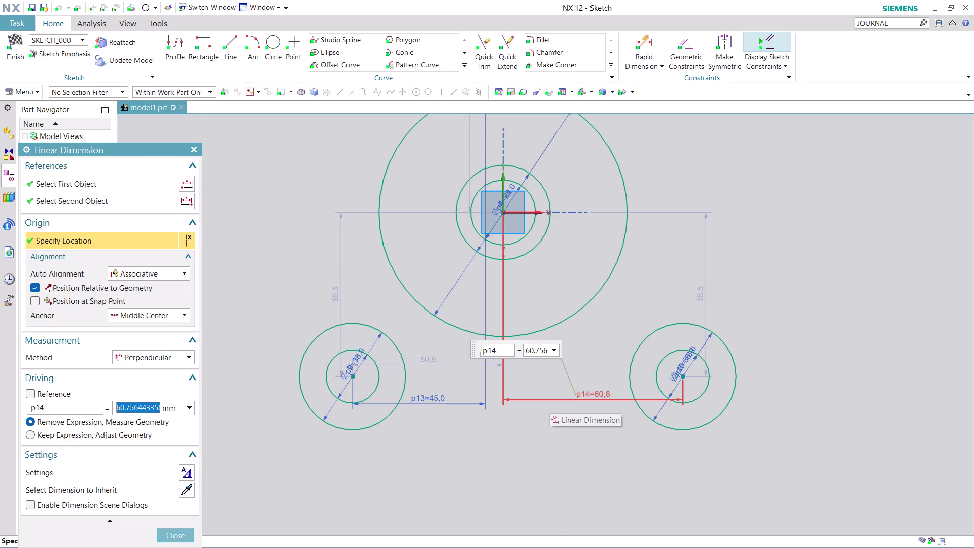
text(90)
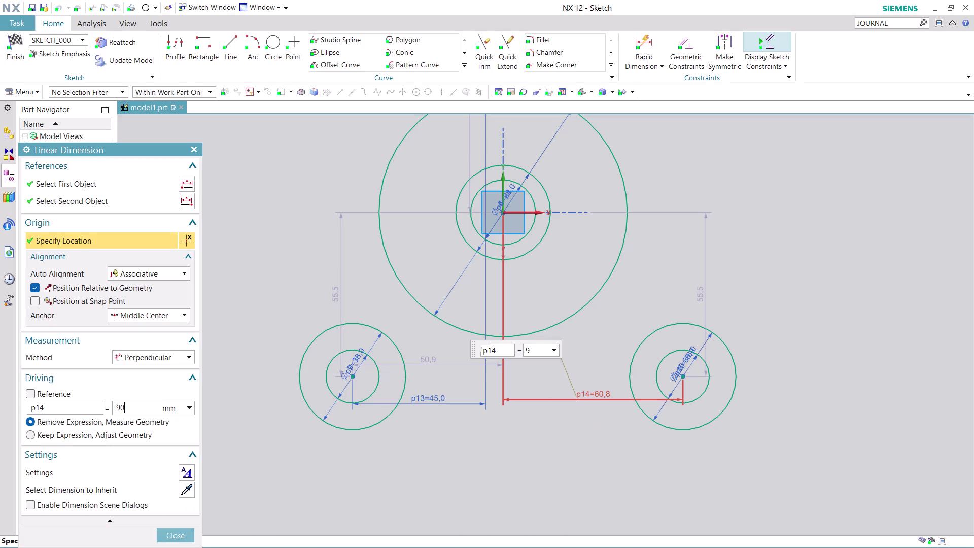
text(/2)
key(Return)
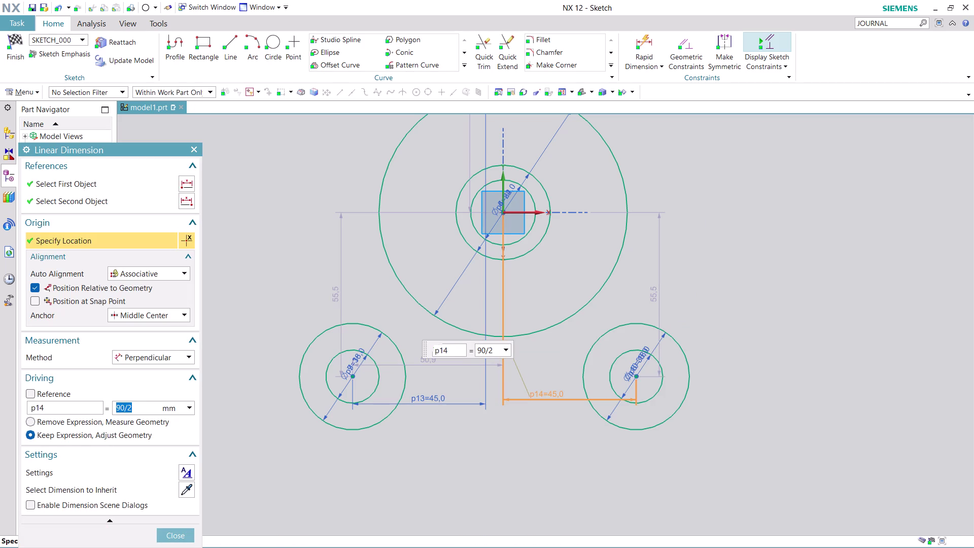
Undo those spacing edits and close the Linear Dimension dialog.
scroll(up, 3)
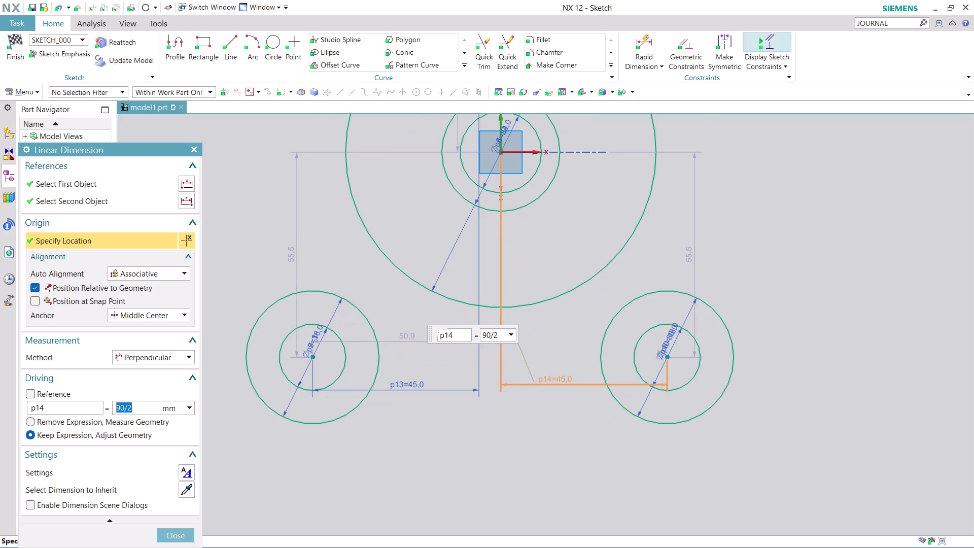
scroll(up, 3)
scroll(down, 3)
scroll(down, 3)
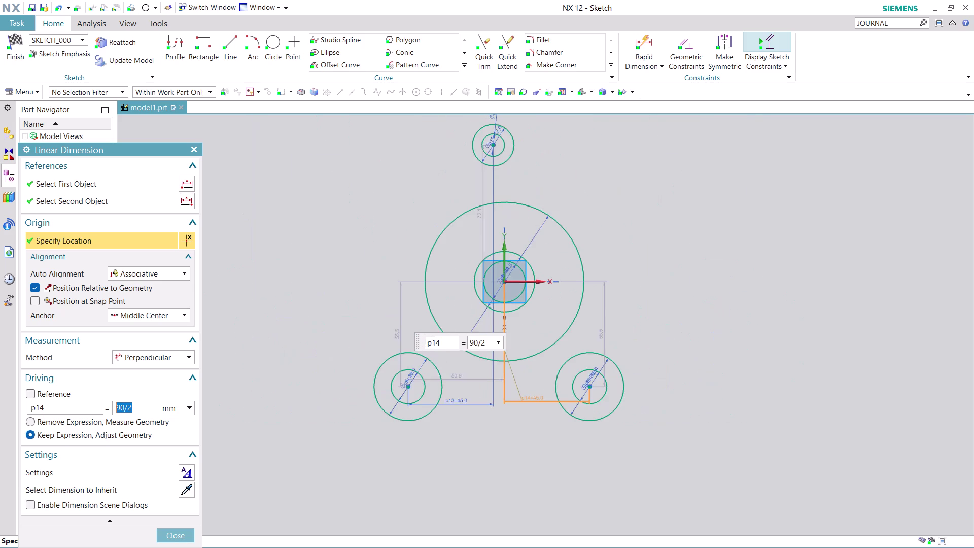
scroll(down, 3)
scroll(down, 3)
scroll(up, 3)
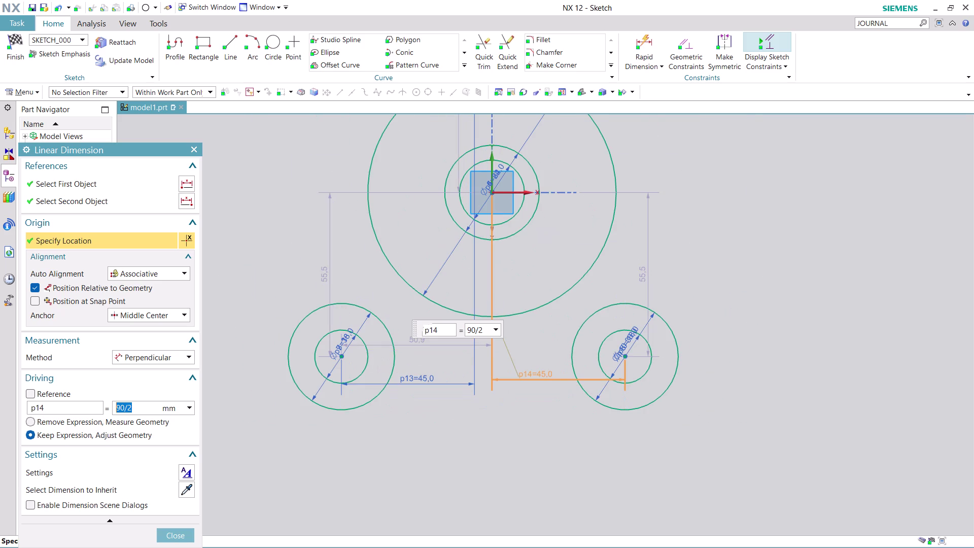
key(ctrl+z)
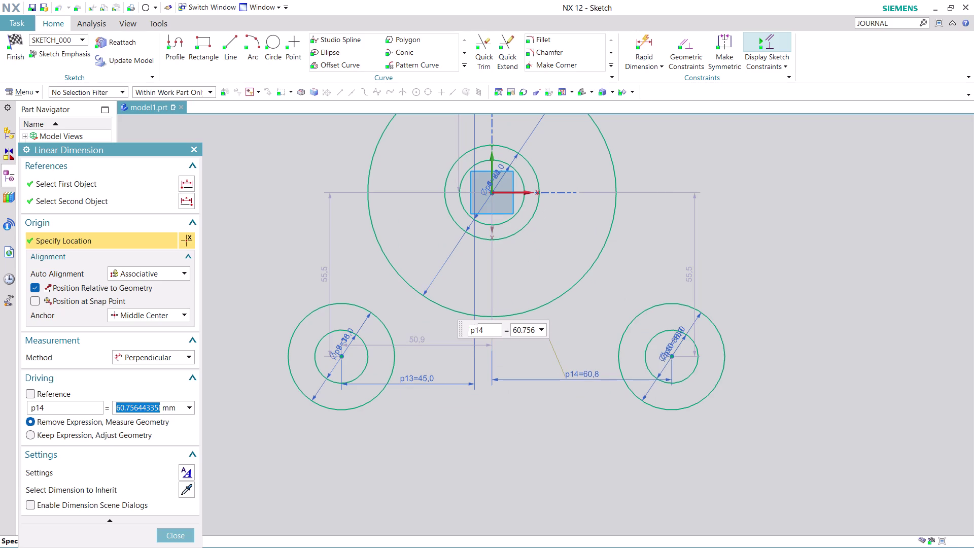
key(ctrl+z)
key(ctrl+z)
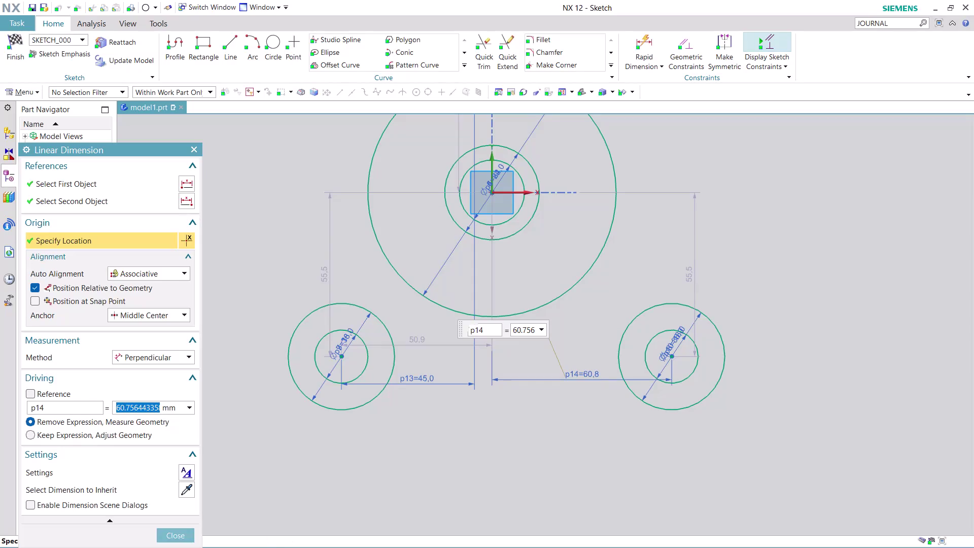
click(171, 532)
key(ctrl+z)
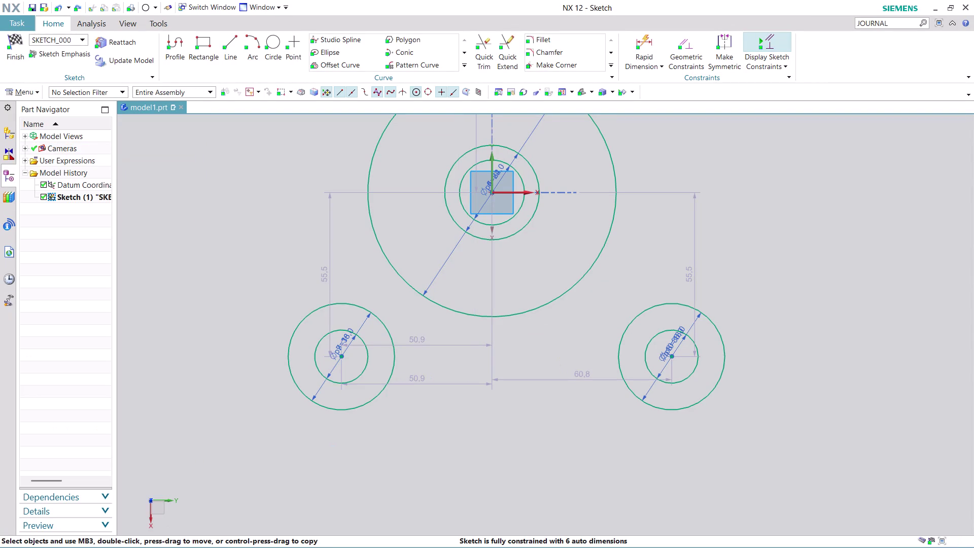
Add a 90 mm horizontal dimension between the two lower circle centres.
click(639, 35)
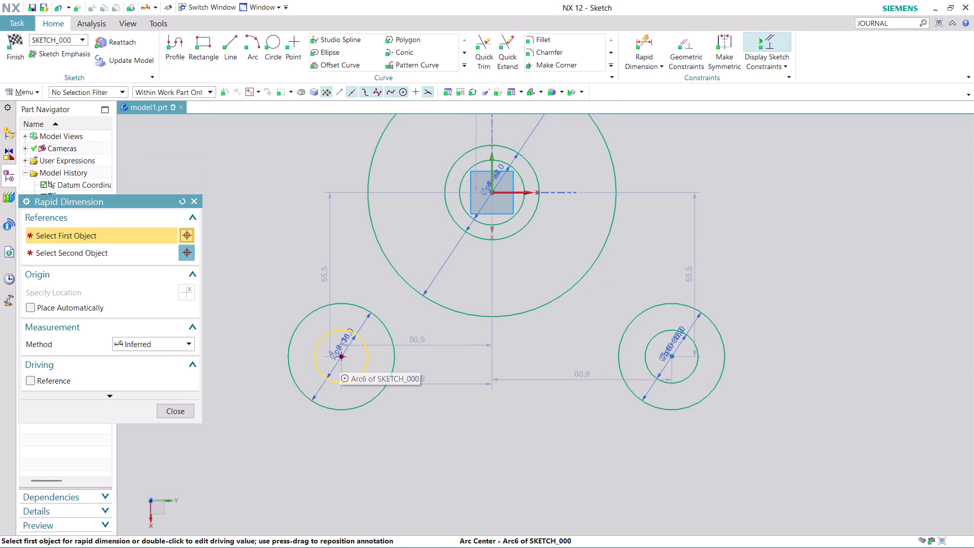
click(341, 357)
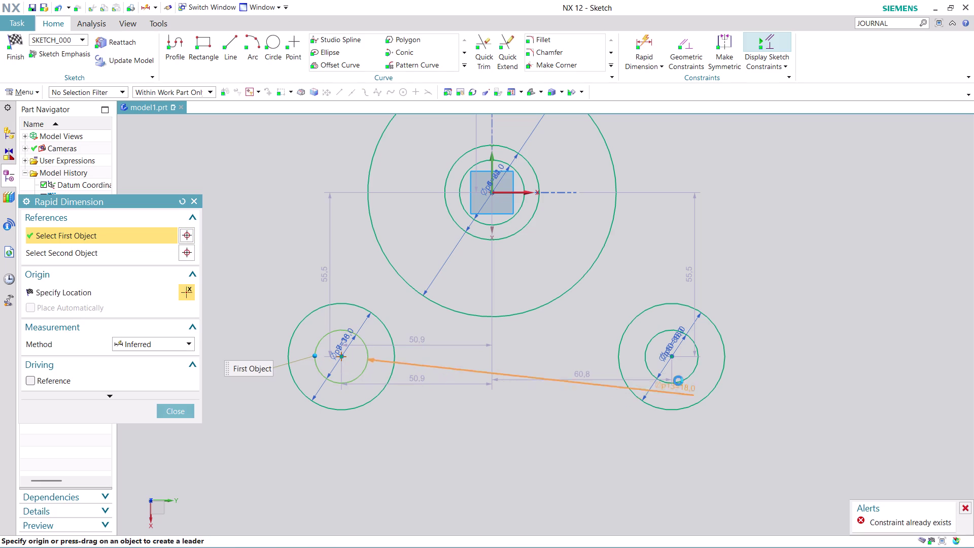
click(673, 356)
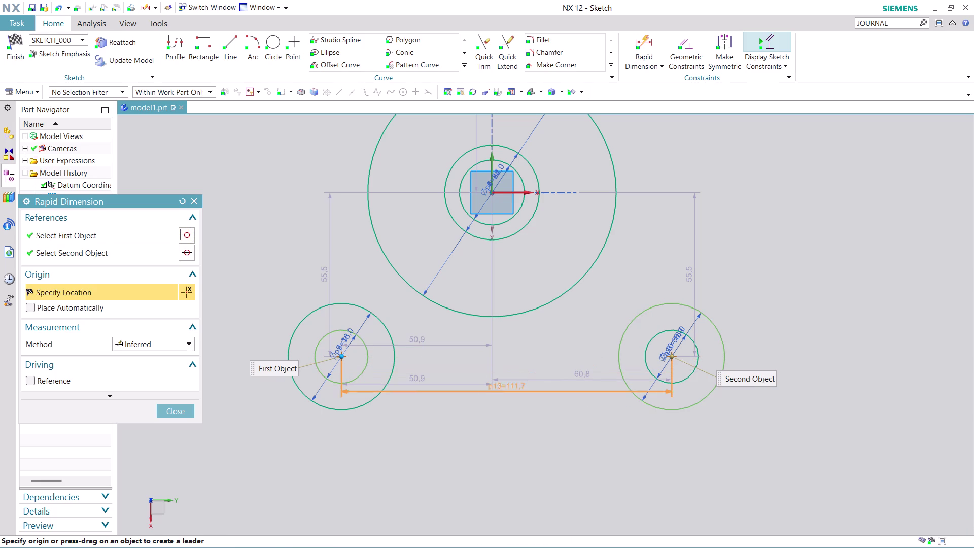
click(520, 432)
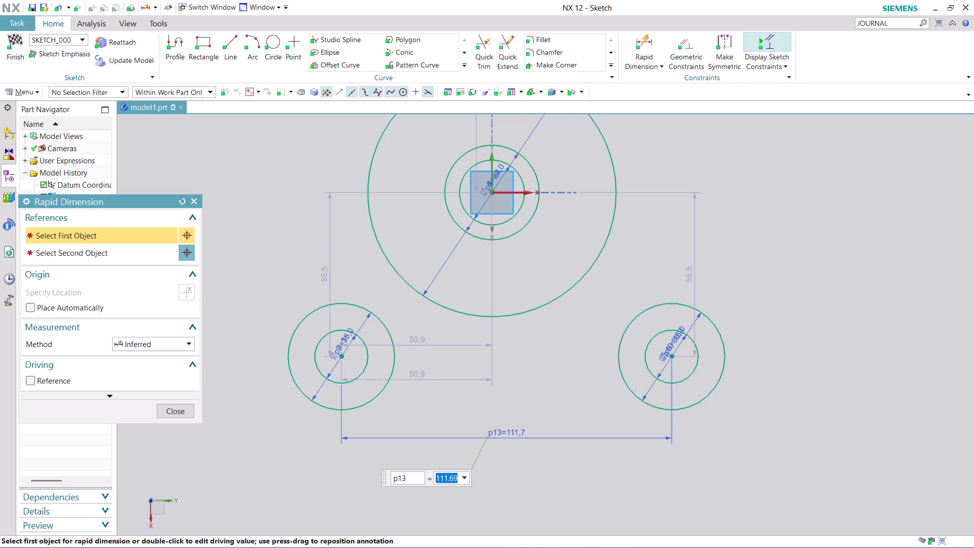
text(9)
text(0)
key(Return)
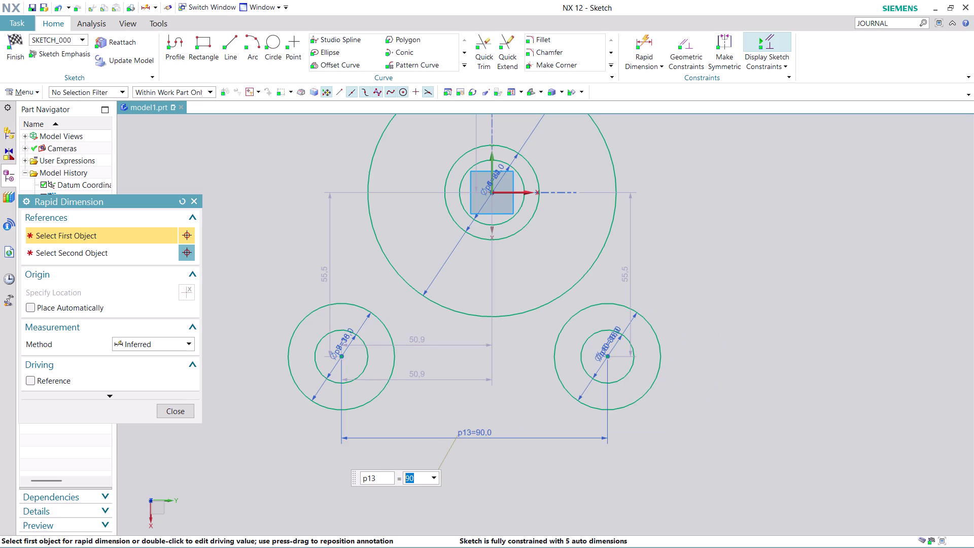
Cancel a duplicate dimension and open the left circle's axis-distance dimension for editing.
double_click(411, 376)
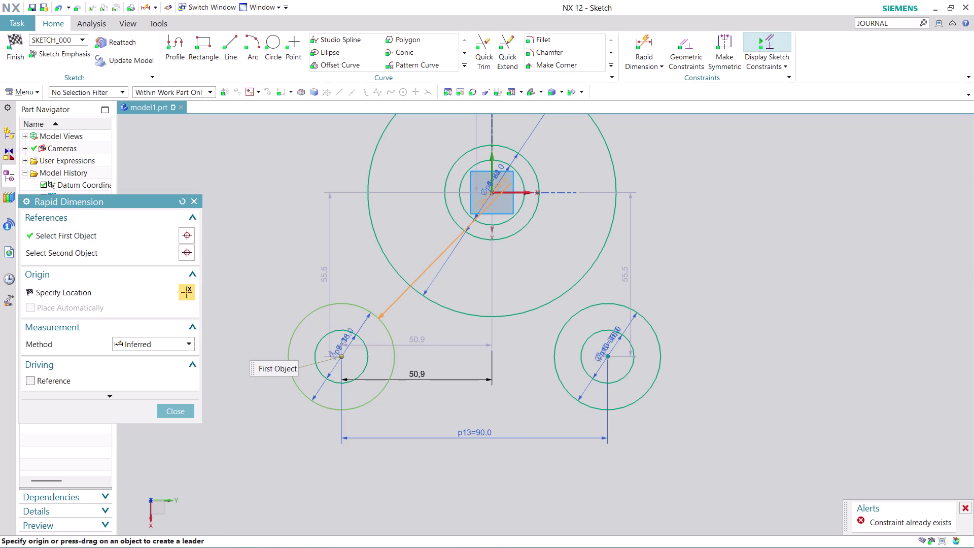
double_click(411, 376)
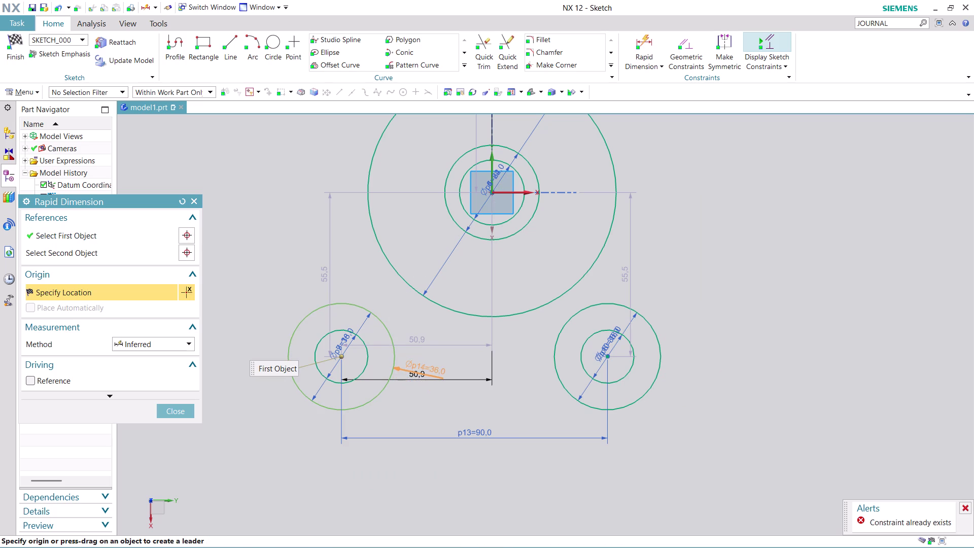
key(Escape)
key(Escape)
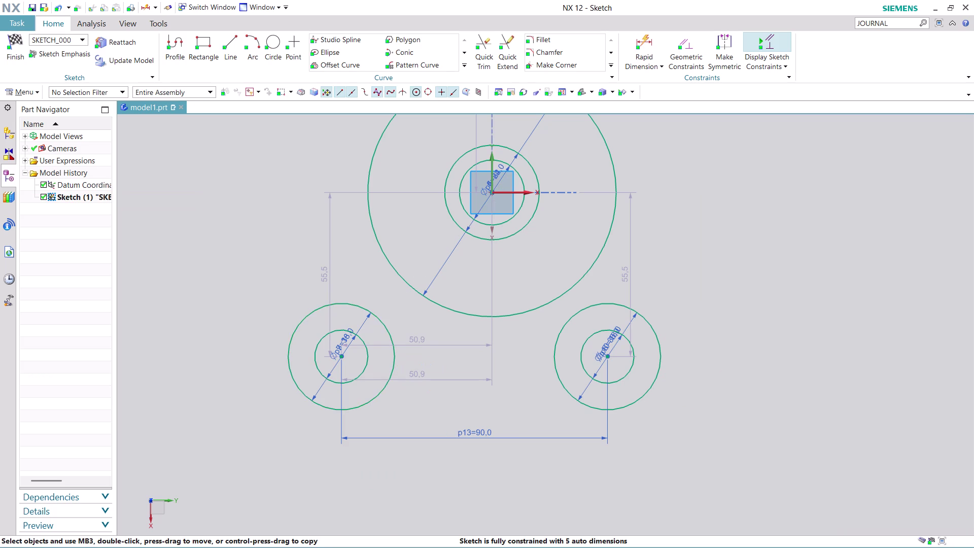
double_click(427, 377)
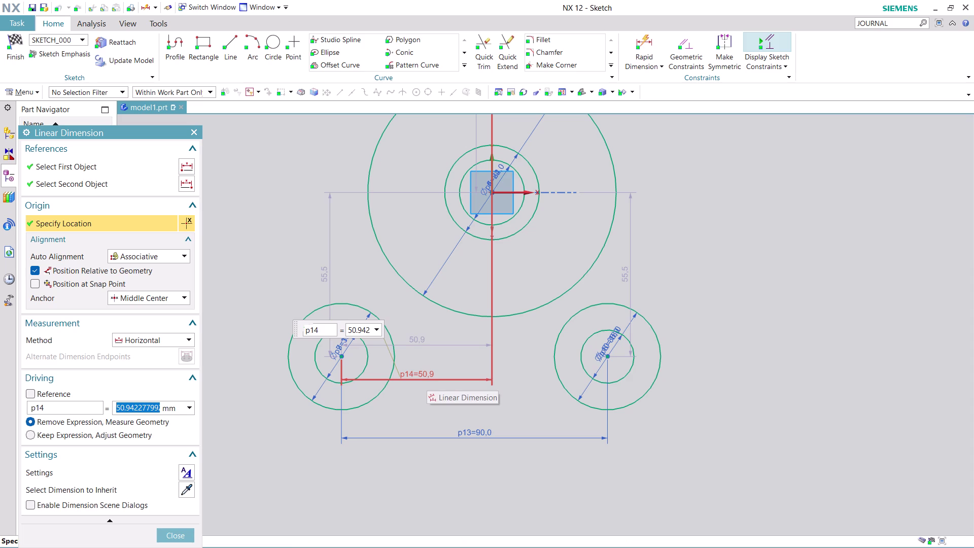
Change the left lower circle's 50.9 axis-distance dimension to 45 and close the dialog.
text(45)
key(Return)
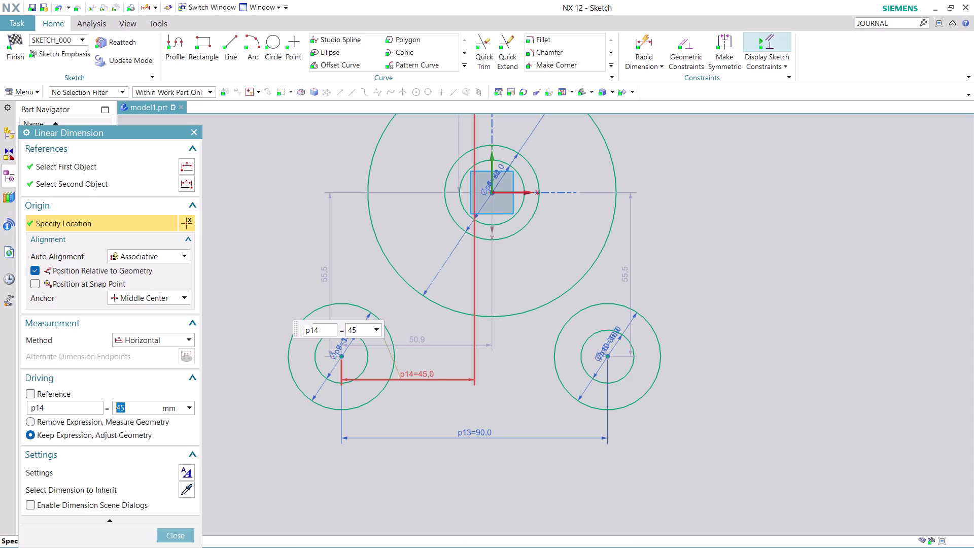
click(179, 529)
scroll(down, 3)
scroll(down, 3)
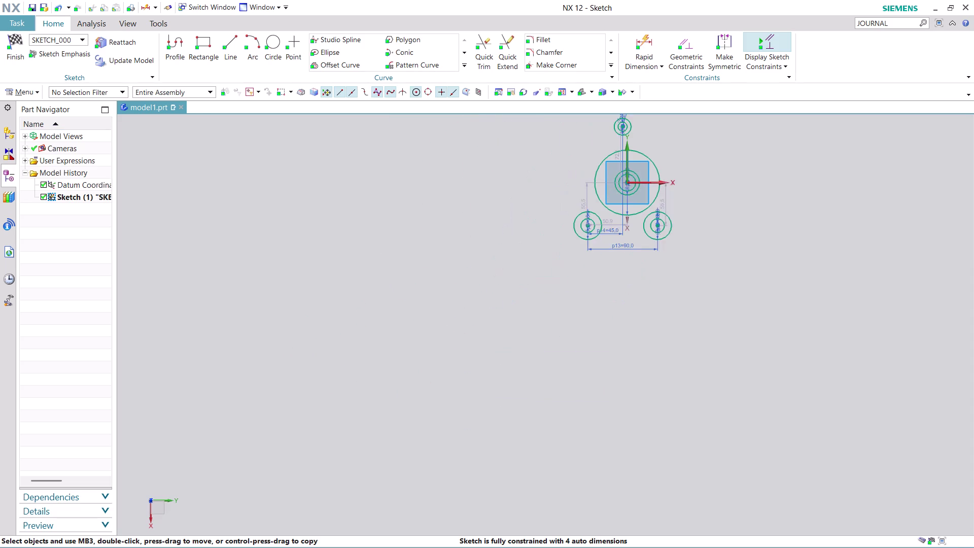
scroll(up, 3)
scroll(up, 3)
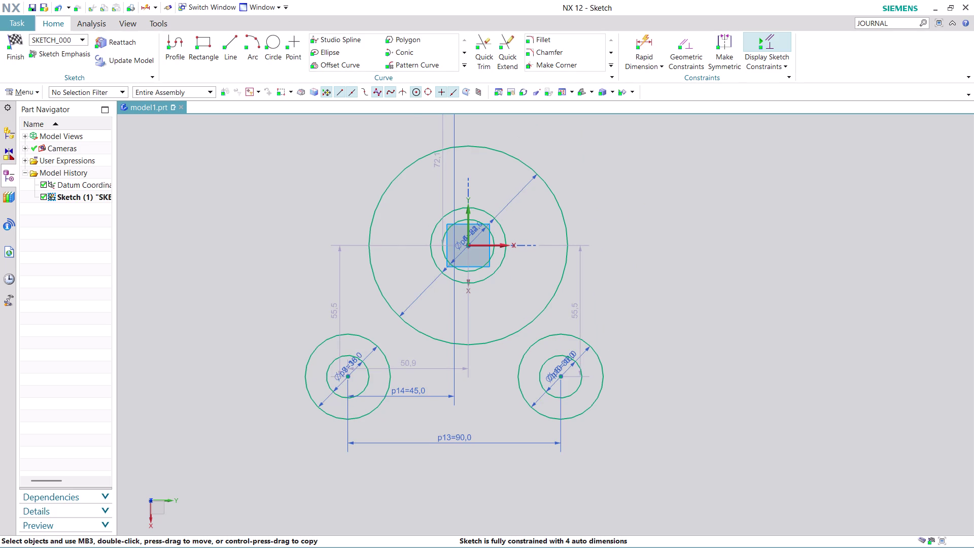
scroll(up, 3)
scroll(up, 3)
scroll(down, 3)
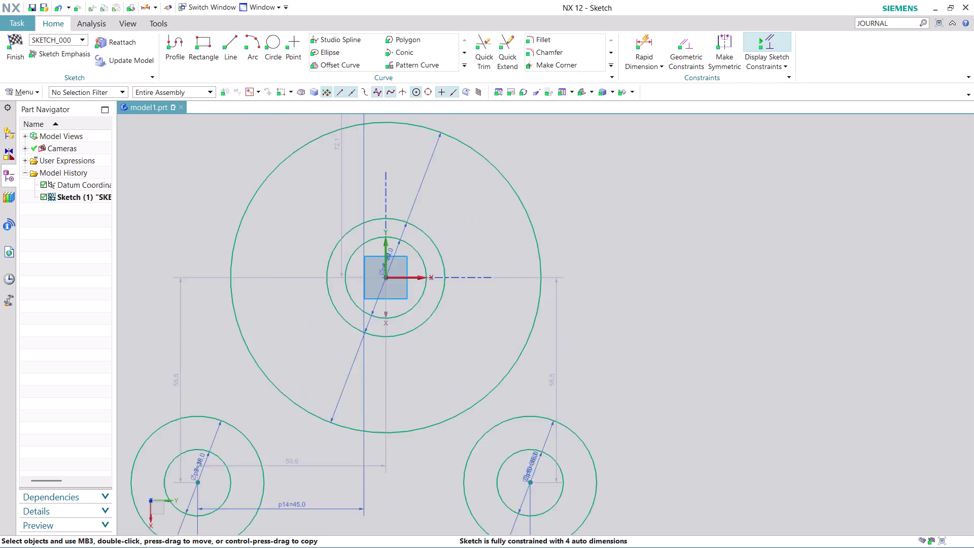
scroll(down, 3)
scroll(up, 3)
scroll(up, 3)
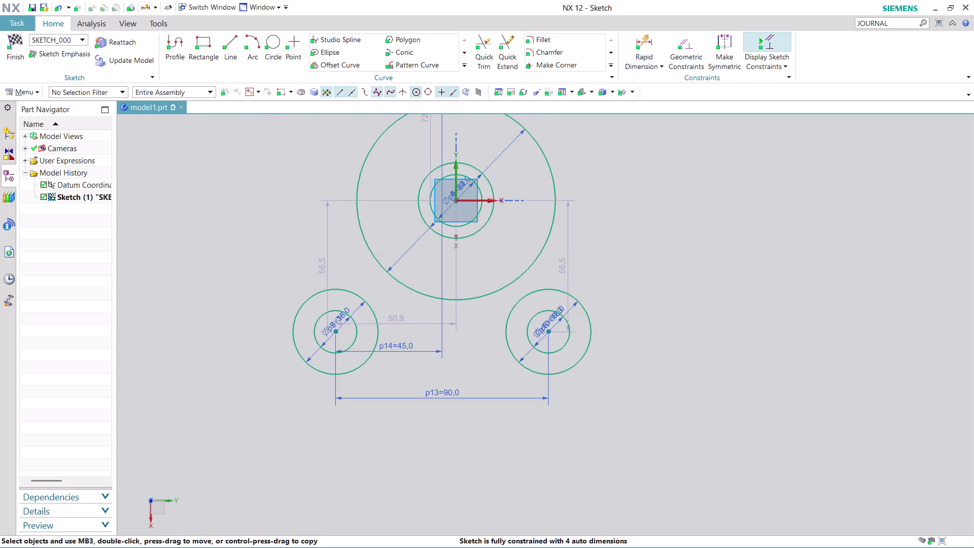
key(Escape)
Make the left and right lower circle centres symmetric about the central sketch axis.
click(725, 39)
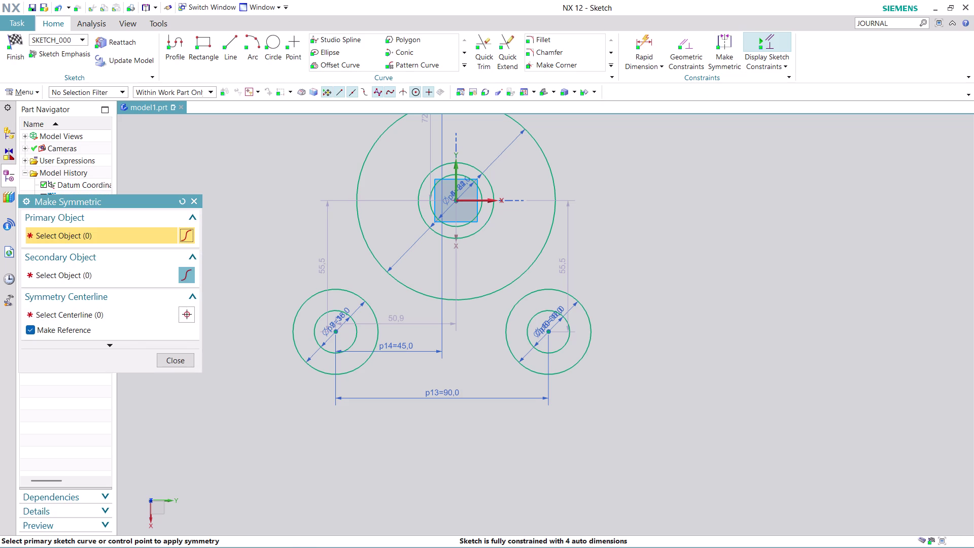
click(336, 330)
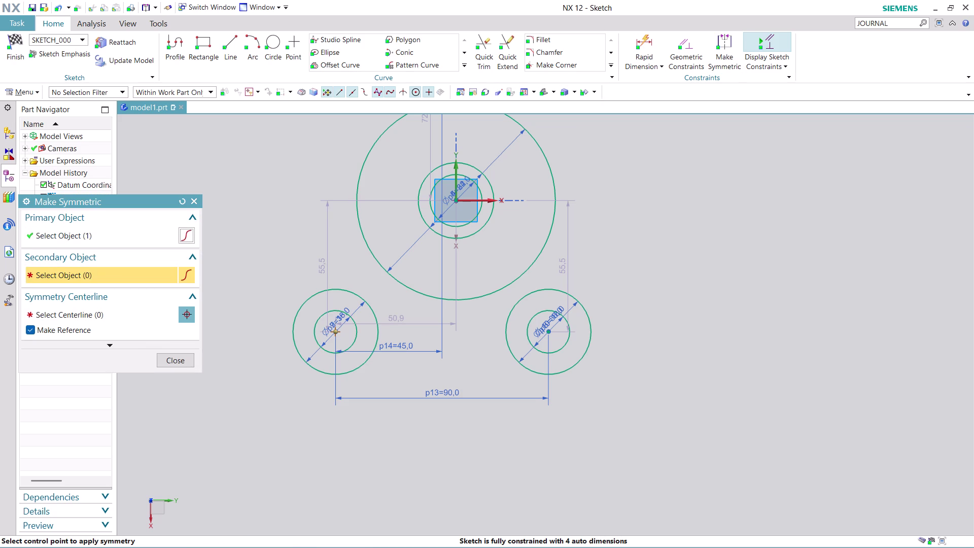
click(549, 330)
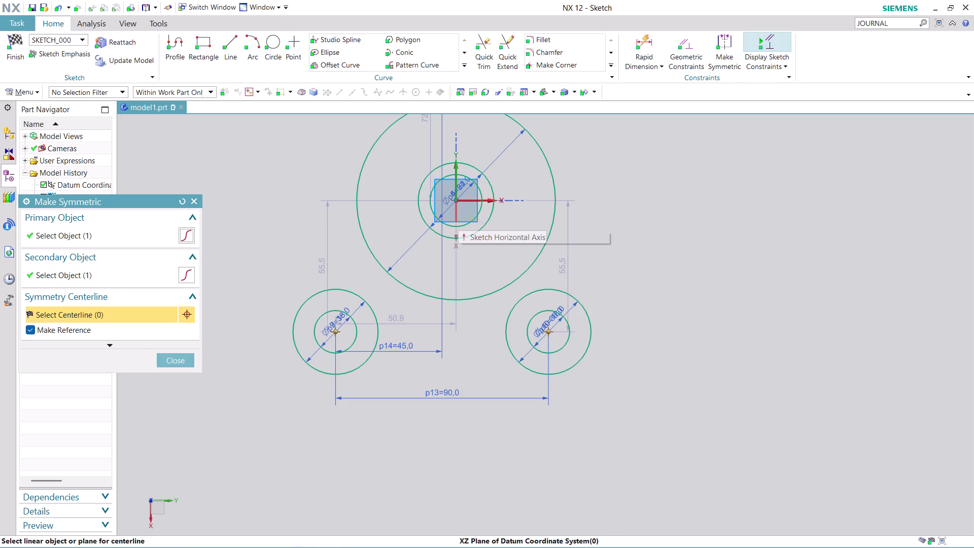
click(455, 173)
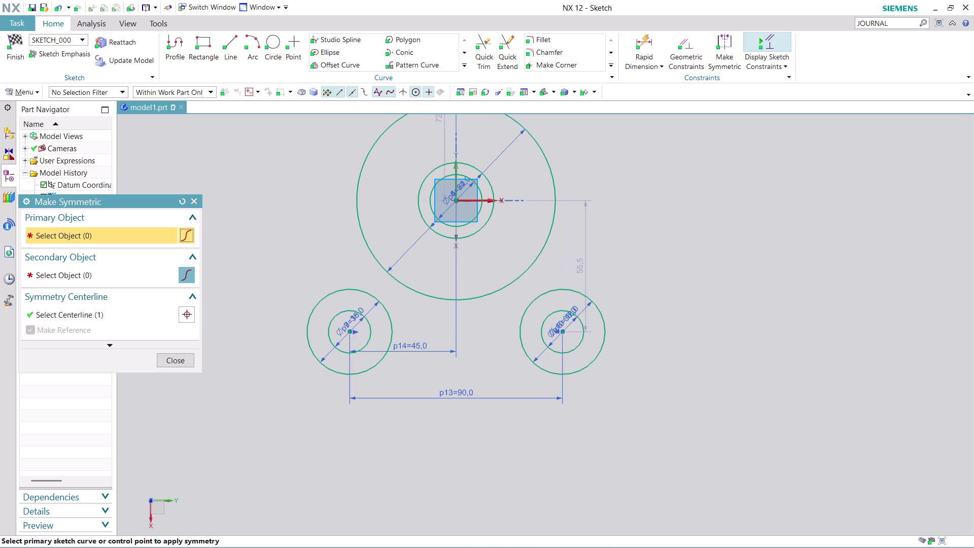
click(187, 357)
scroll(down, 3)
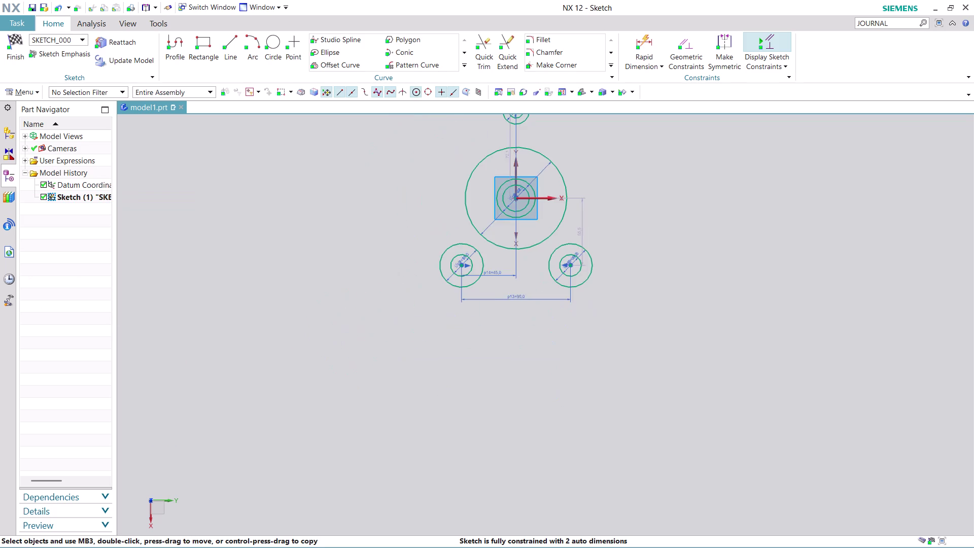
scroll(up, 3)
scroll(down, 3)
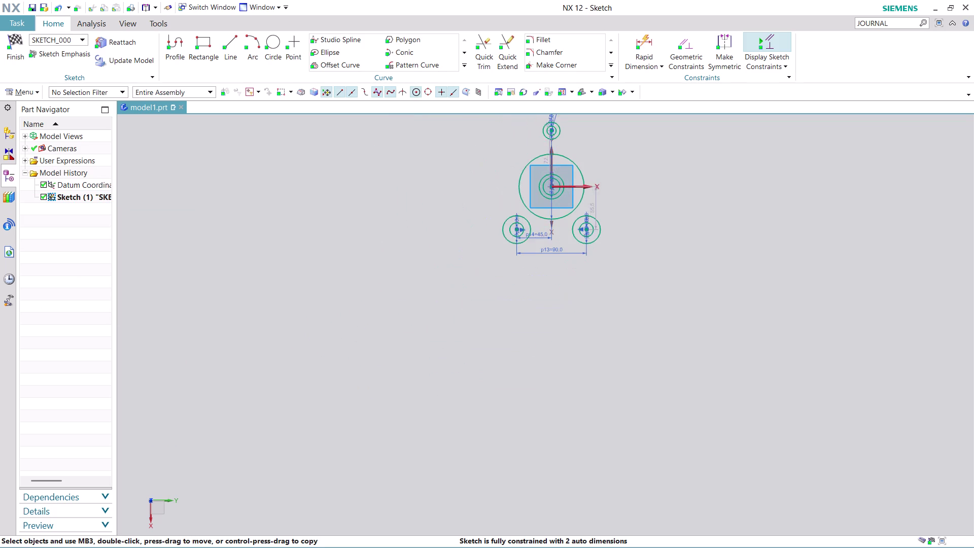
scroll(up, 3)
scroll(up, 3)
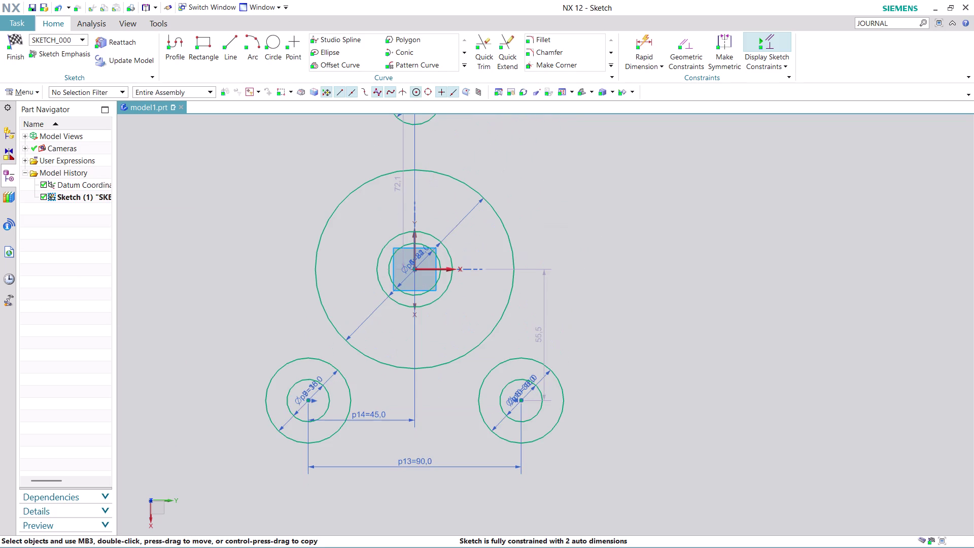
middle_drag(580, 161, 570, 225)
middle_click(568, 225)
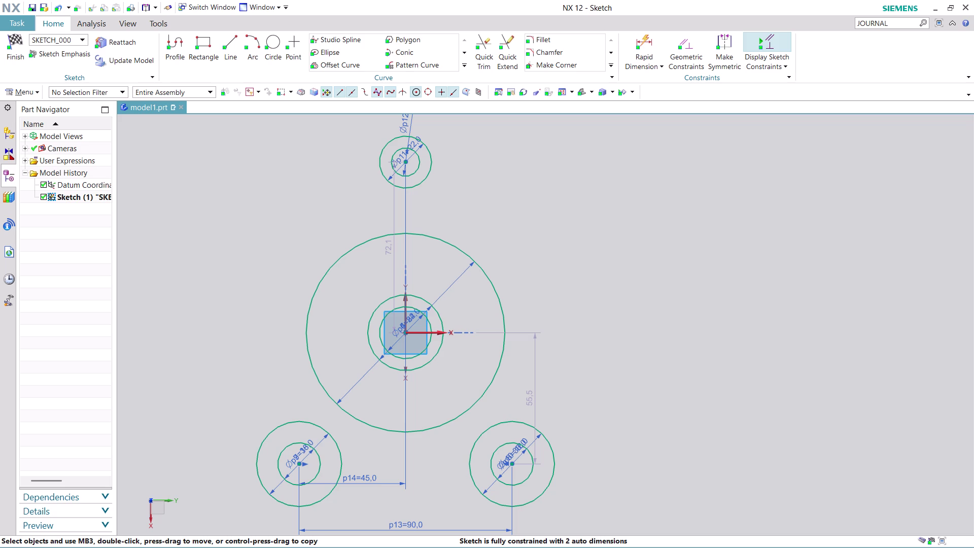
drag(389, 246, 640, 220)
Set the top circle centre's vertical distance above the origin to 57 mm.
double_click(639, 219)
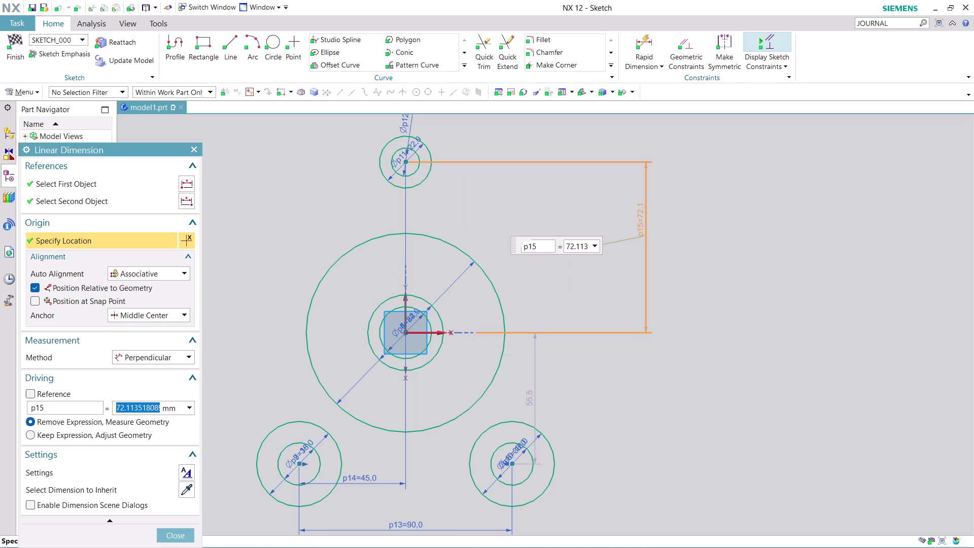
text(57)
key(Return)
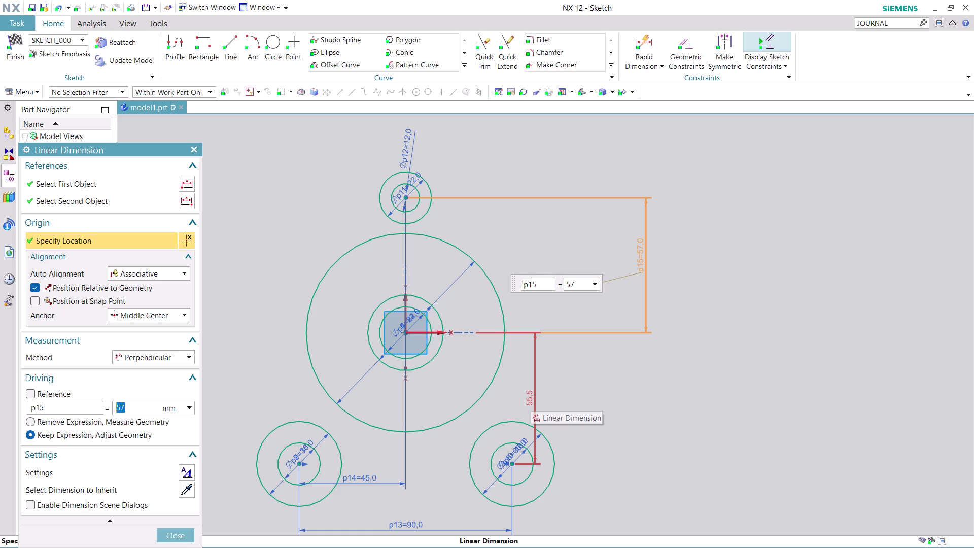
drag(531, 398, 735, 407)
drag(533, 401, 726, 404)
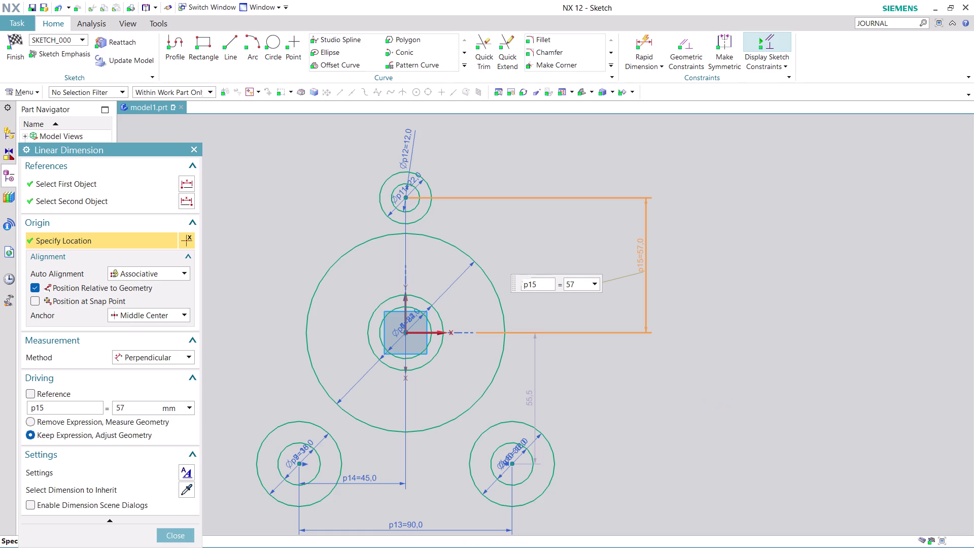
key(Escape)
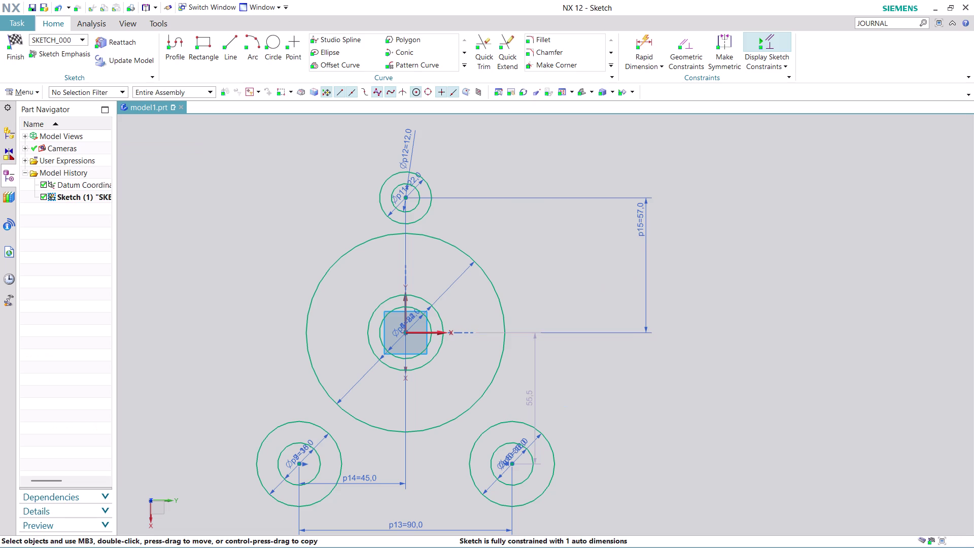
Dimension the lower-right circle centre 47 mm (104-57) below the origin.
drag(528, 400, 749, 387)
double_click(749, 388)
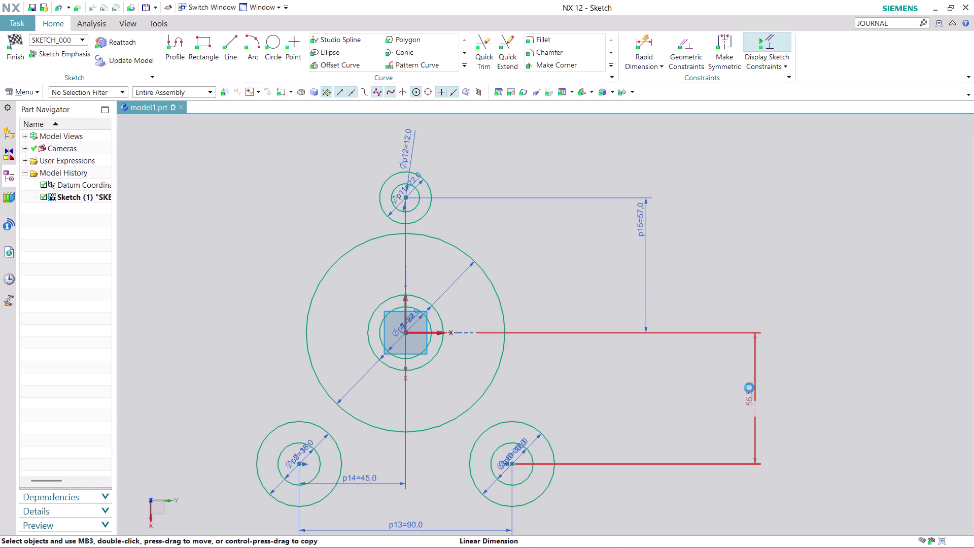
text(1)
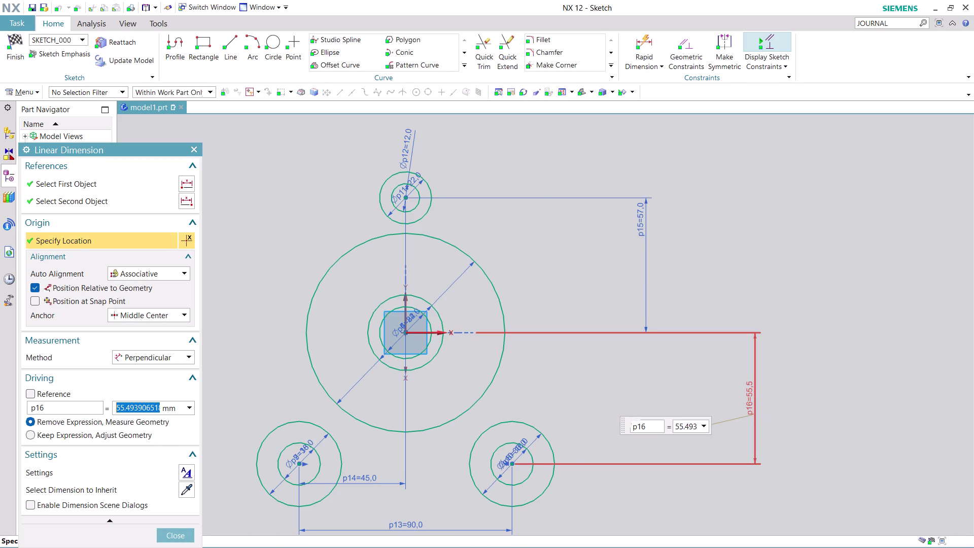
text(04-)
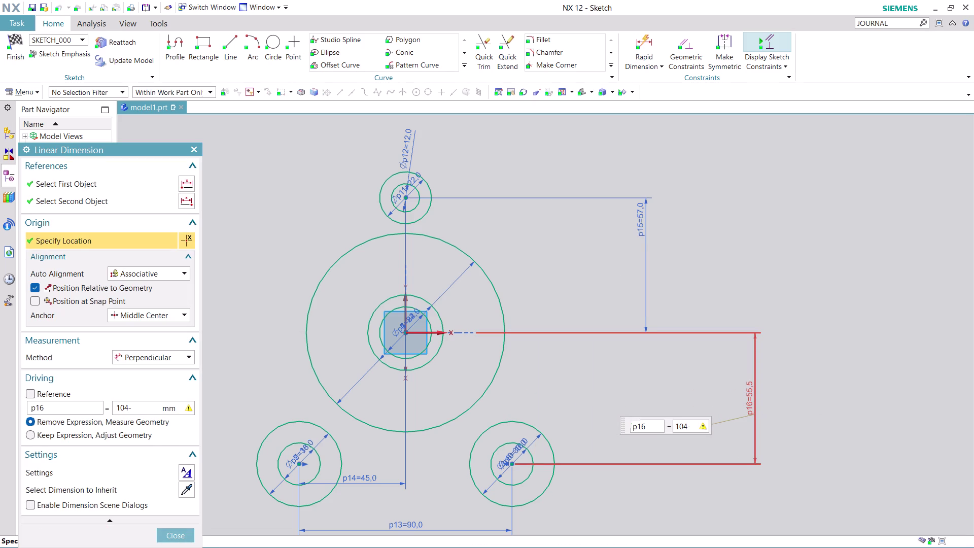
text(57)
key(Return)
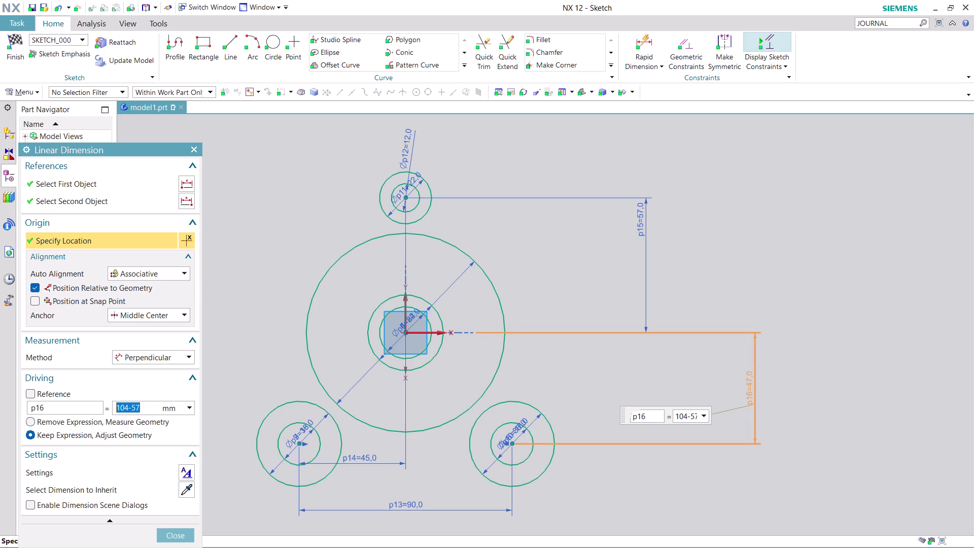
scroll(up, 3)
scroll(down, 3)
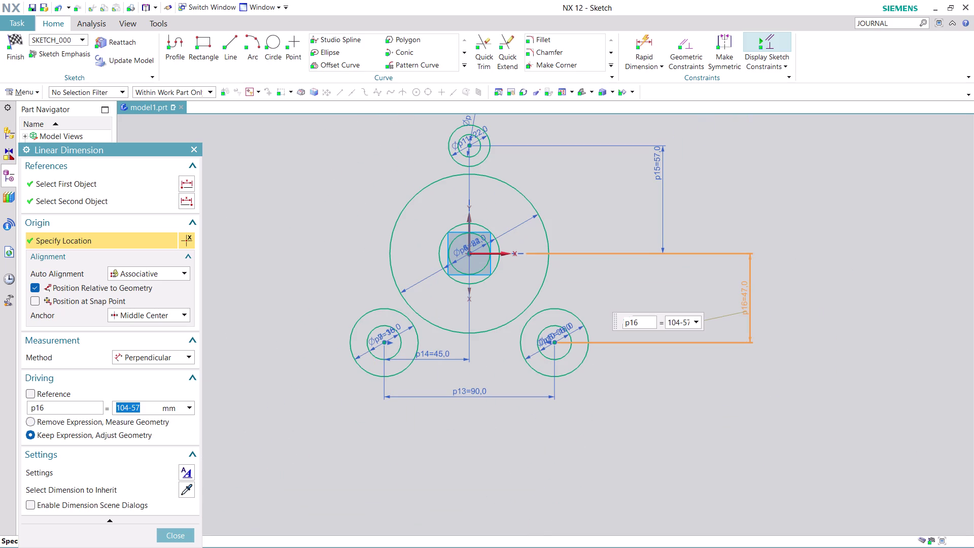
middle_drag(712, 199, 697, 253)
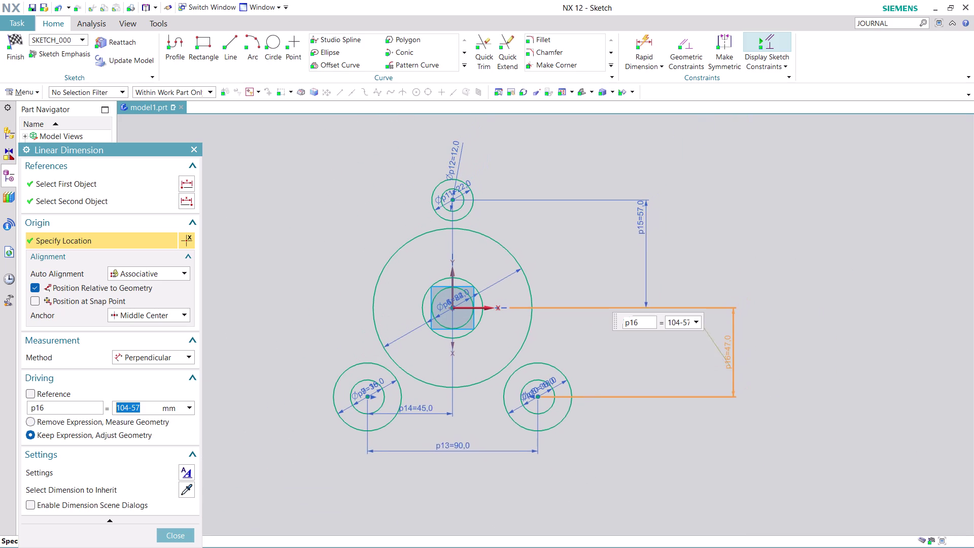
middle_drag(698, 253, 684, 257)
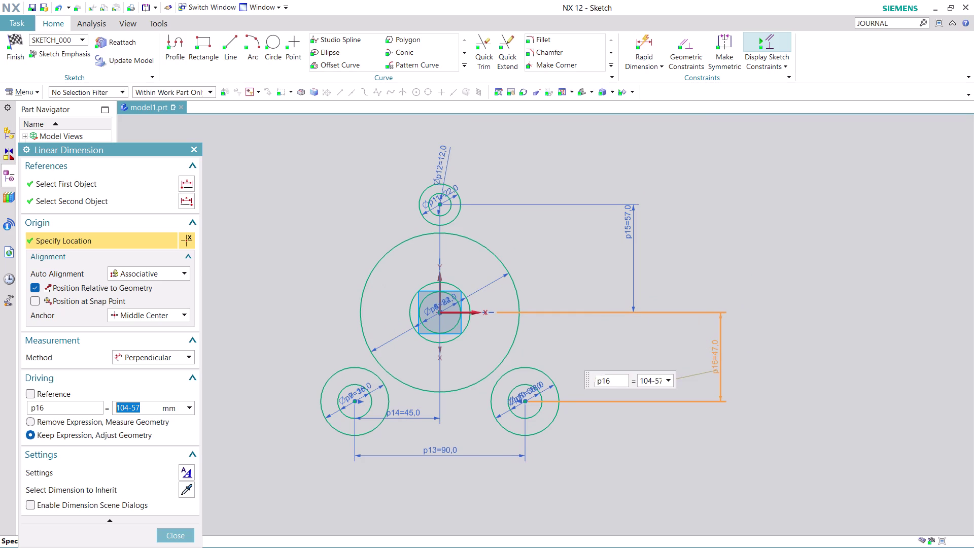
click(166, 536)
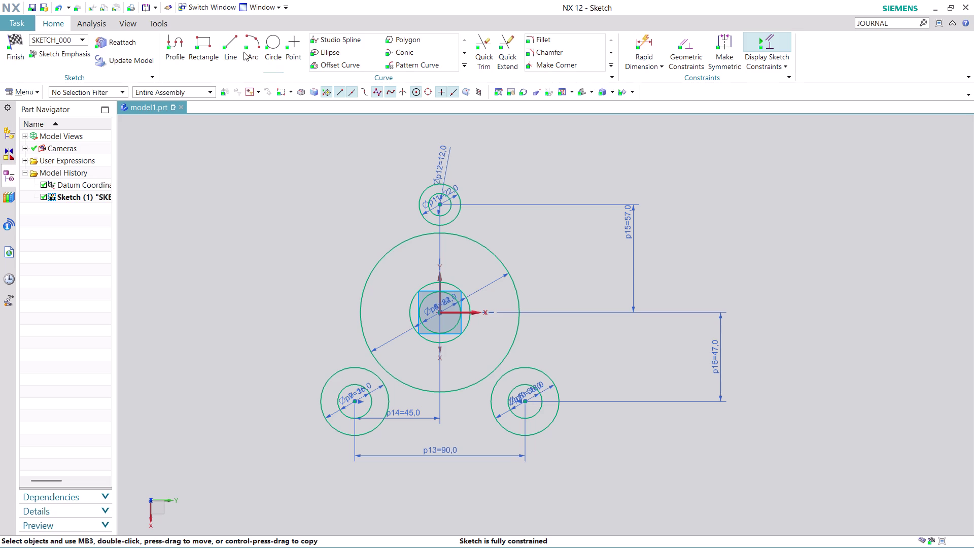
click(276, 40)
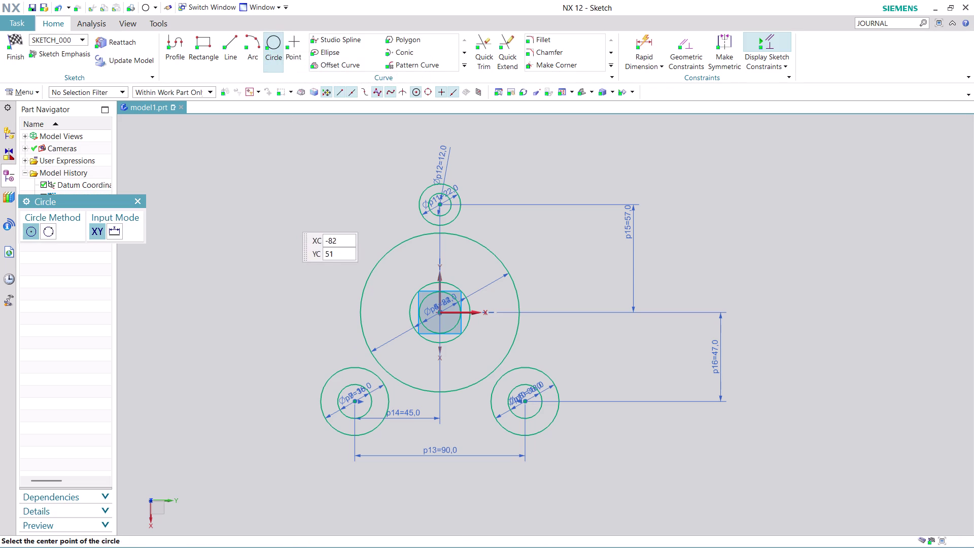
Draw a 146 mm diameter circle (73*2) centred at the upper right.
click(718, 207)
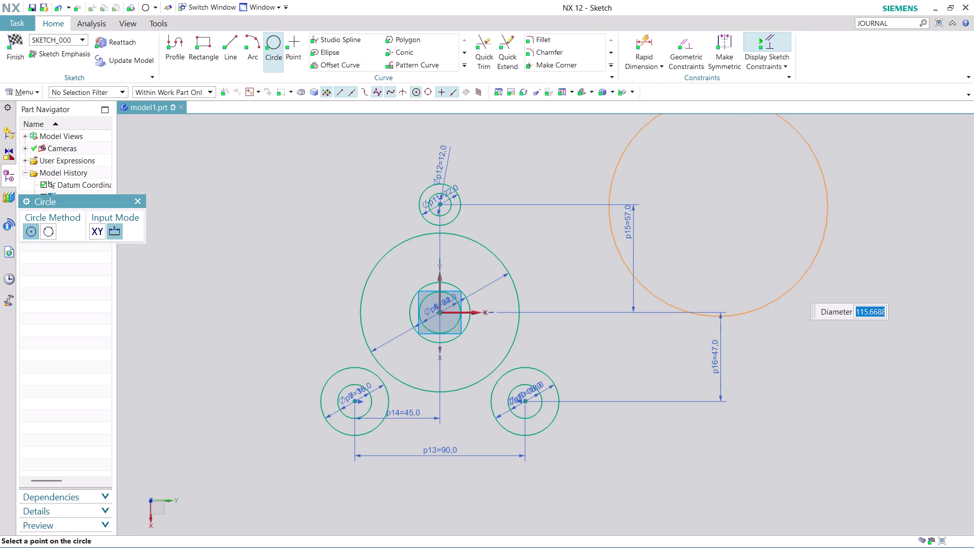
text(73)
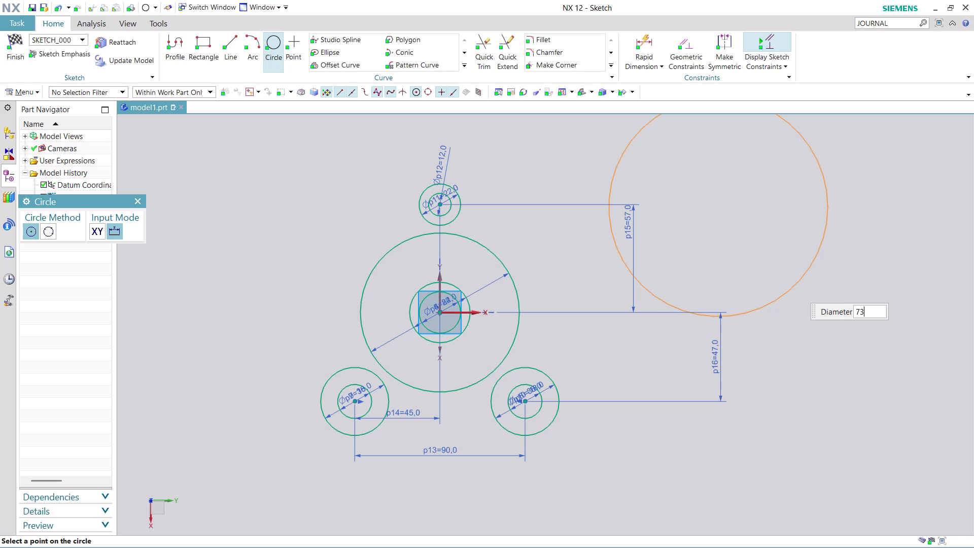
text(*2)
key(Return)
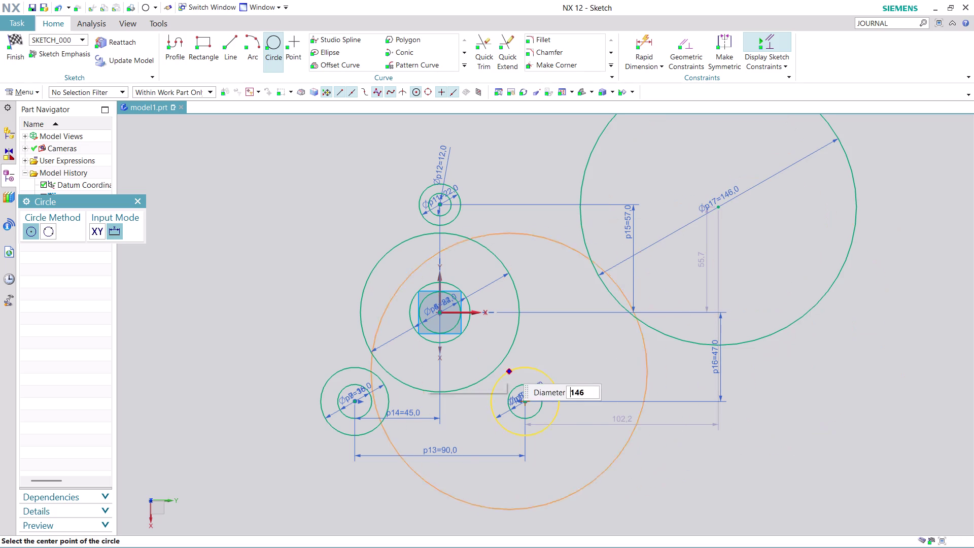
key(Escape)
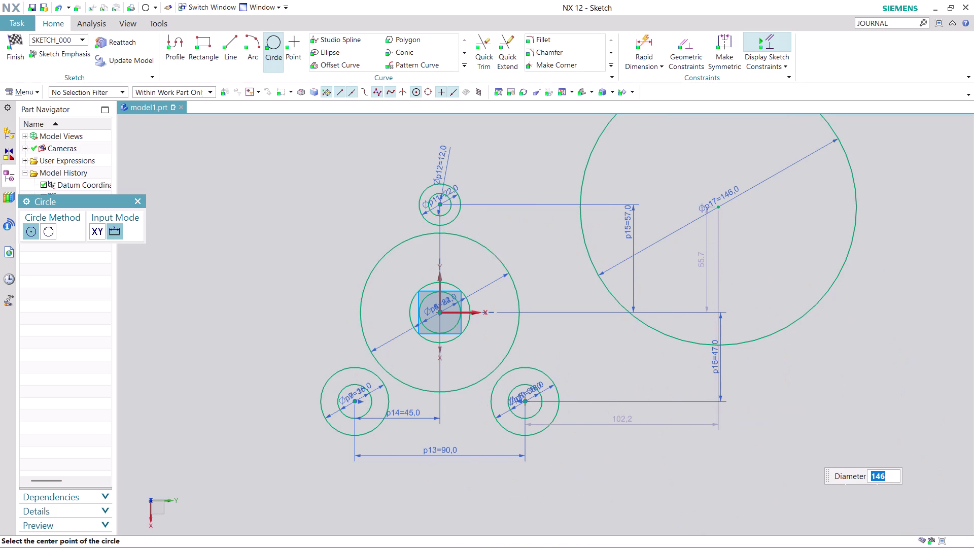
key(Escape)
click(679, 44)
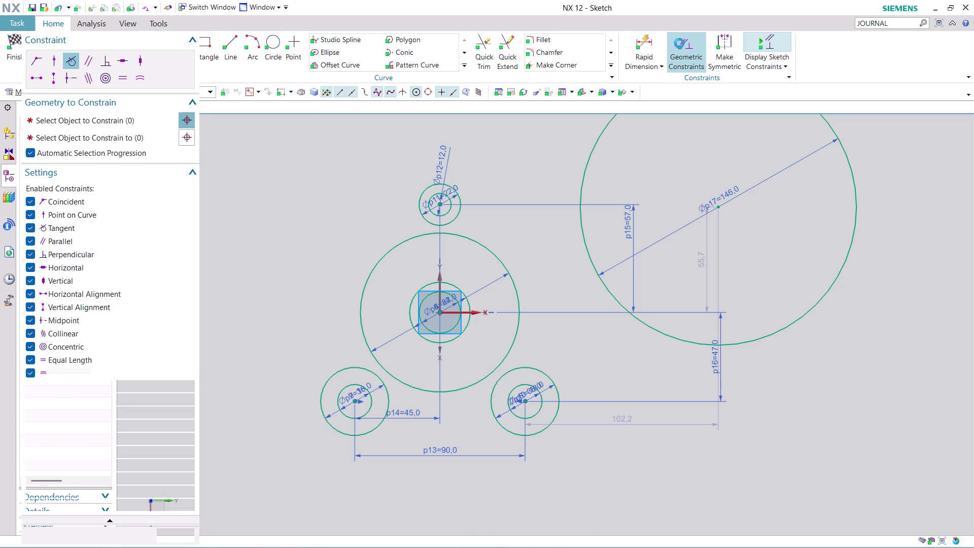
click(598, 145)
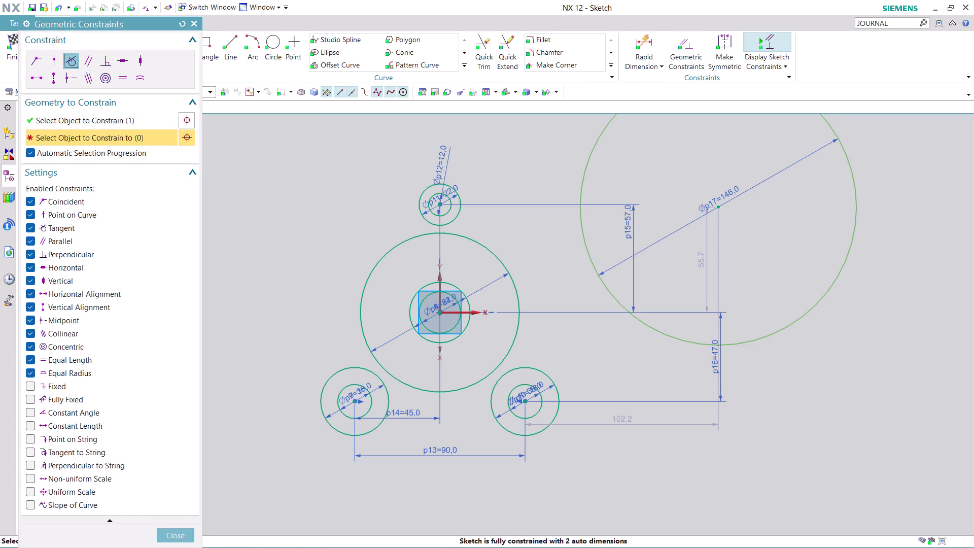
click(442, 183)
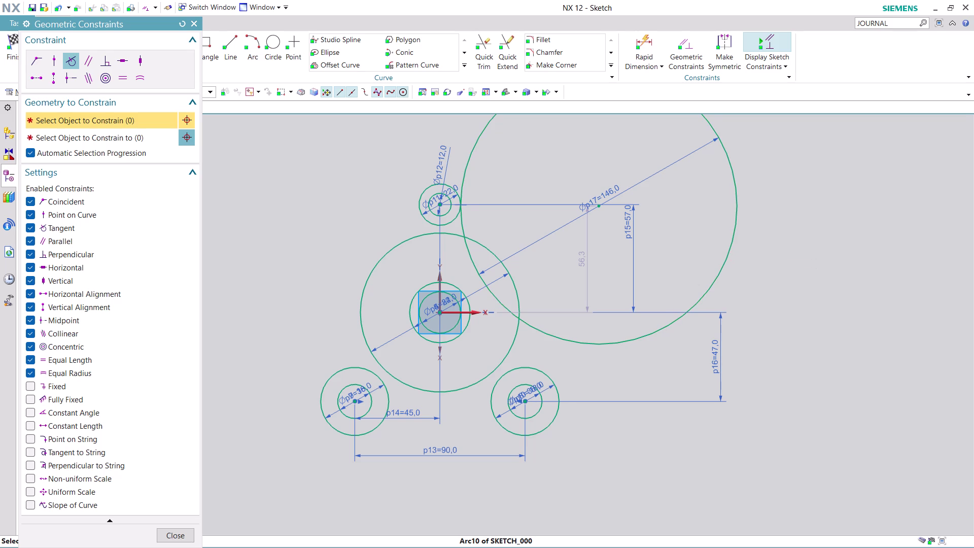
click(602, 341)
click(561, 401)
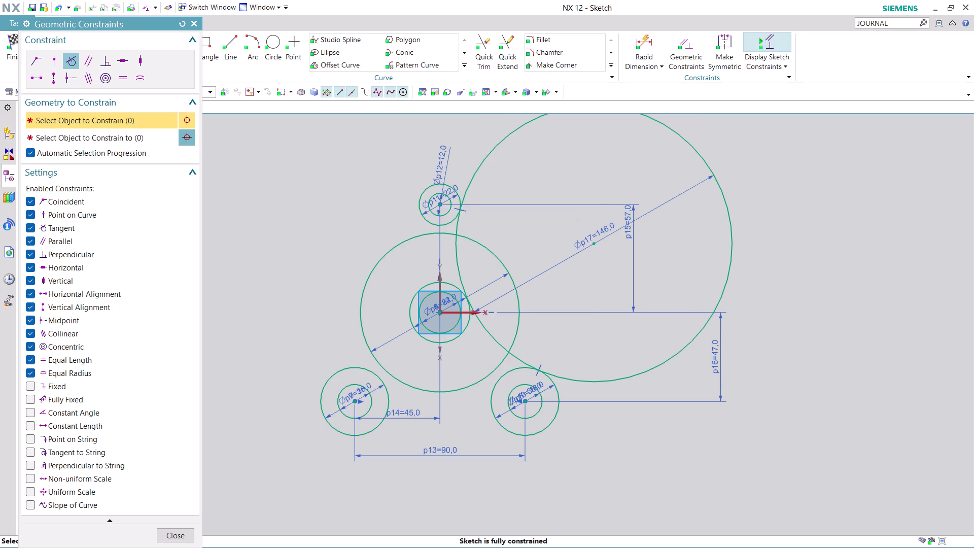
key(ctrl+z)
key(ctrl+z)
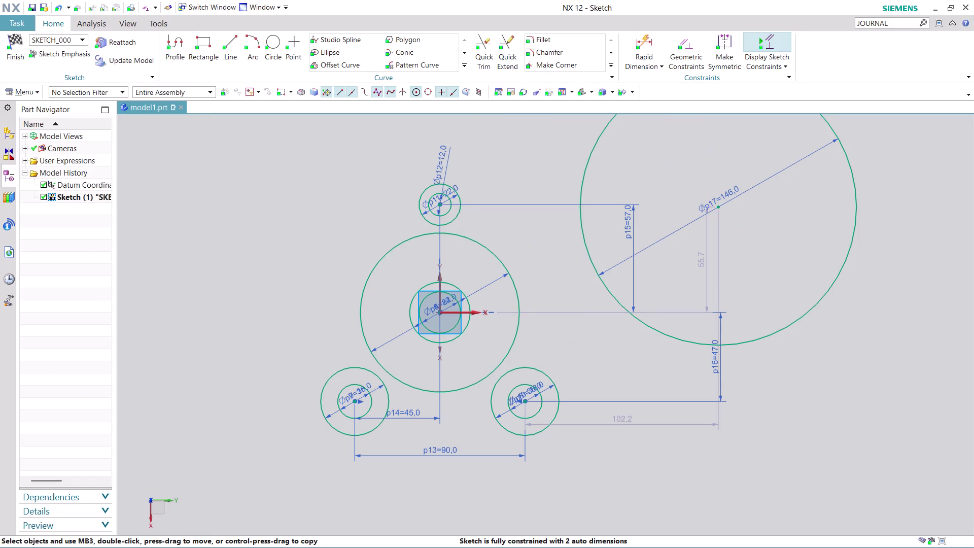
drag(720, 202, 626, 230)
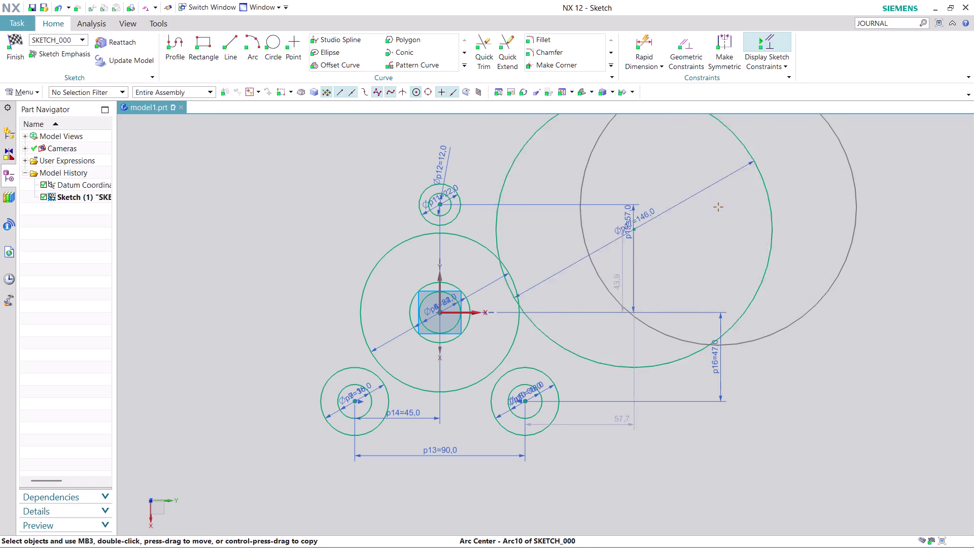
Drag the 146 mm circle to the lower left, overlapping the central and lower circles.
drag(626, 231, 418, 327)
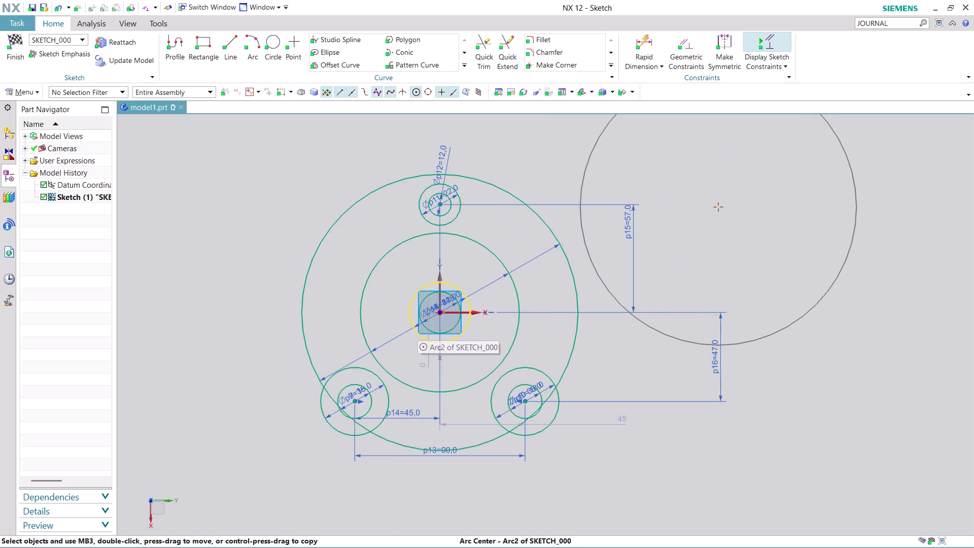
drag(417, 327, 377, 369)
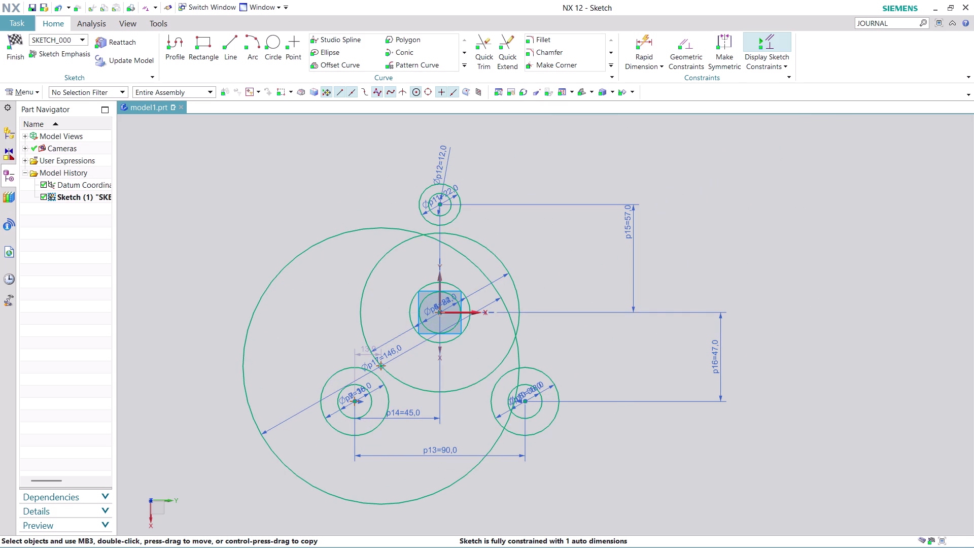
click(694, 44)
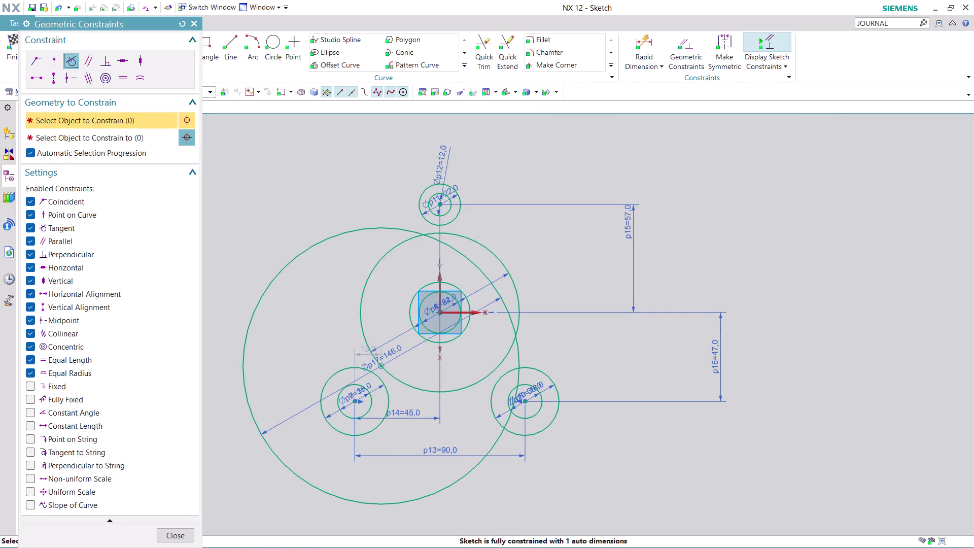
Make the large circle tangent to the top and lower-right circles, then undo the overconstraint.
click(361, 229)
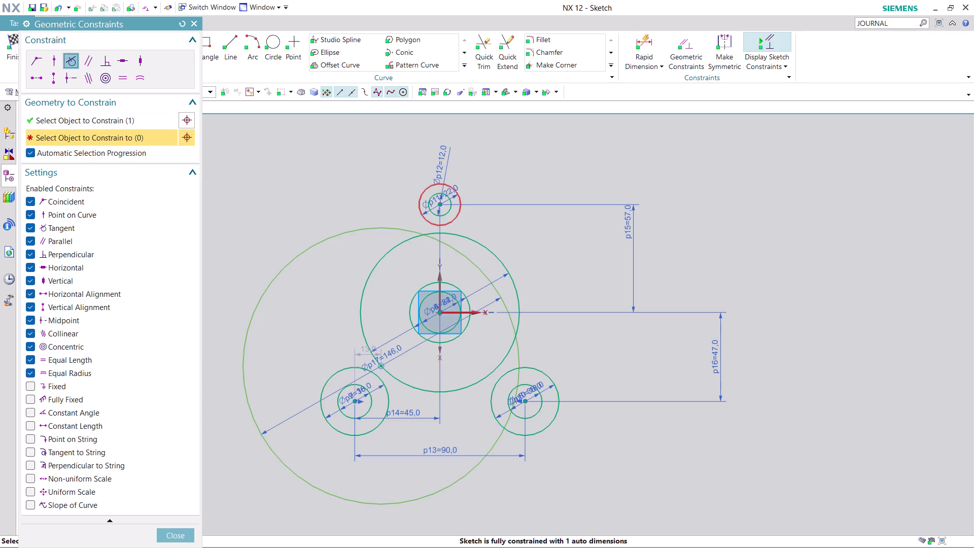
click(445, 186)
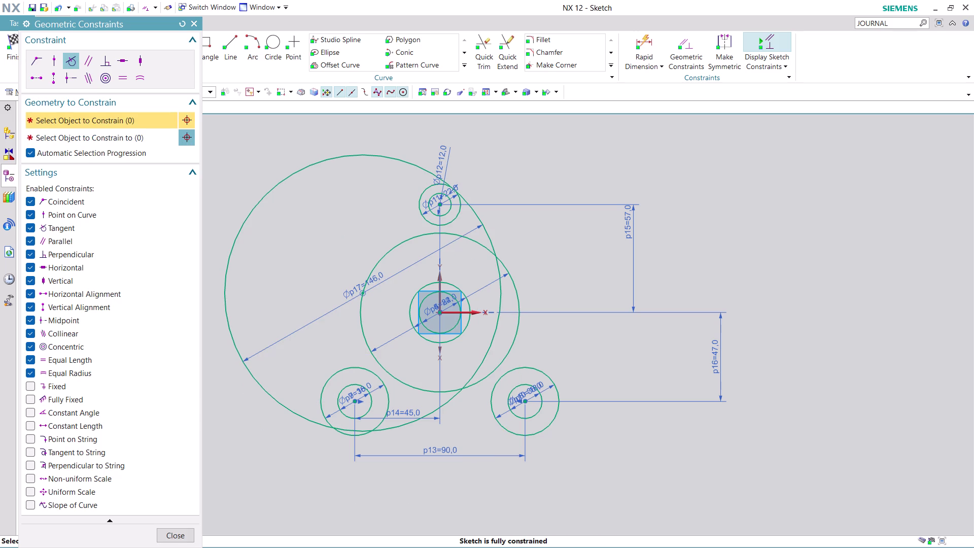
click(455, 397)
click(529, 367)
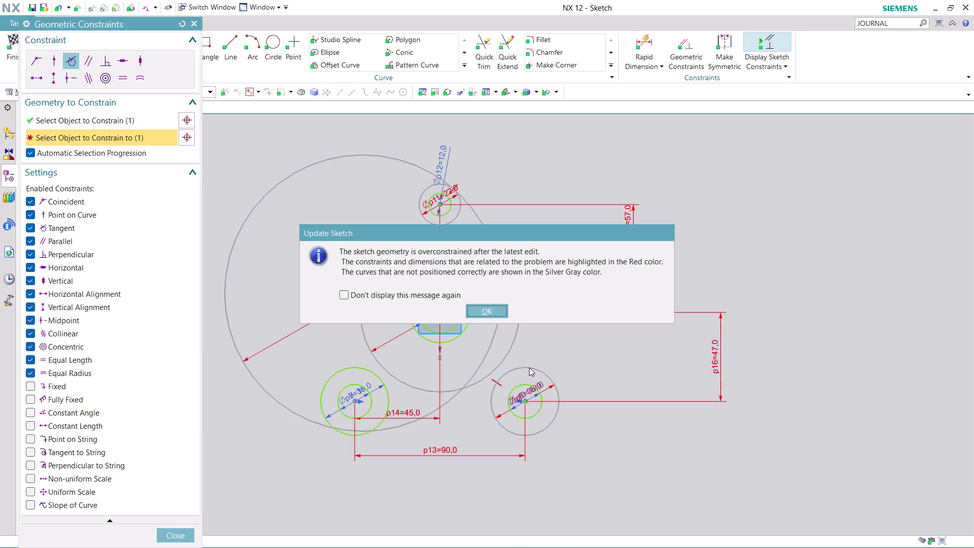
click(496, 310)
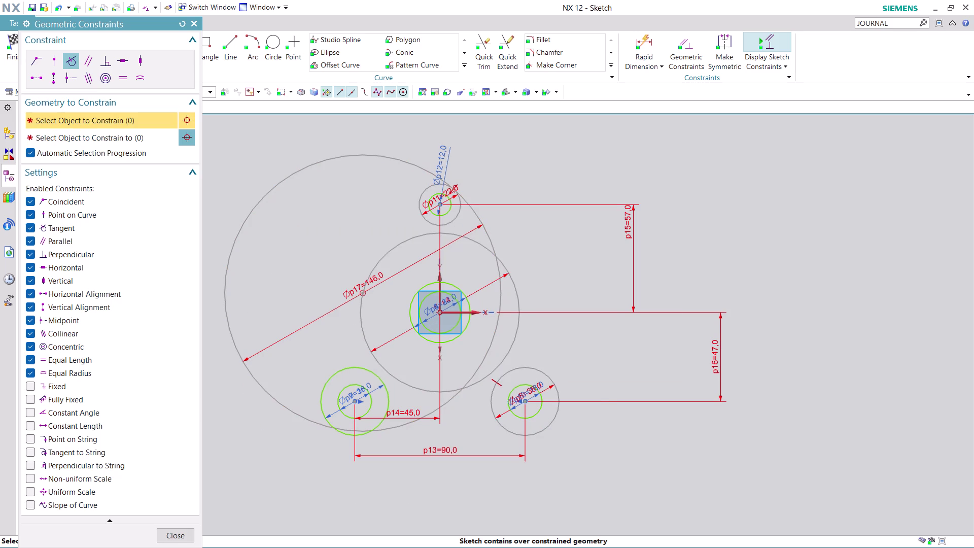
key(ctrl+z)
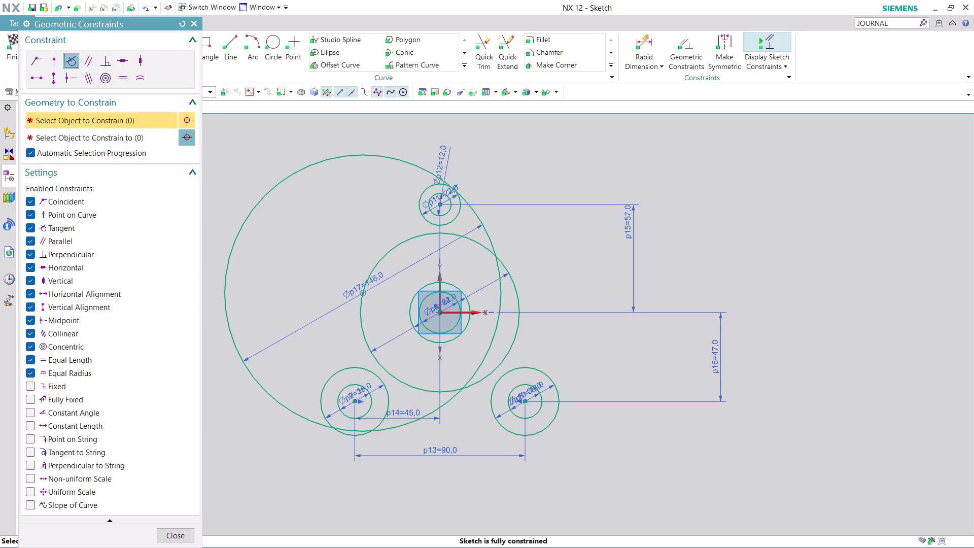
key(ctrl+z)
key(ctrl+z)
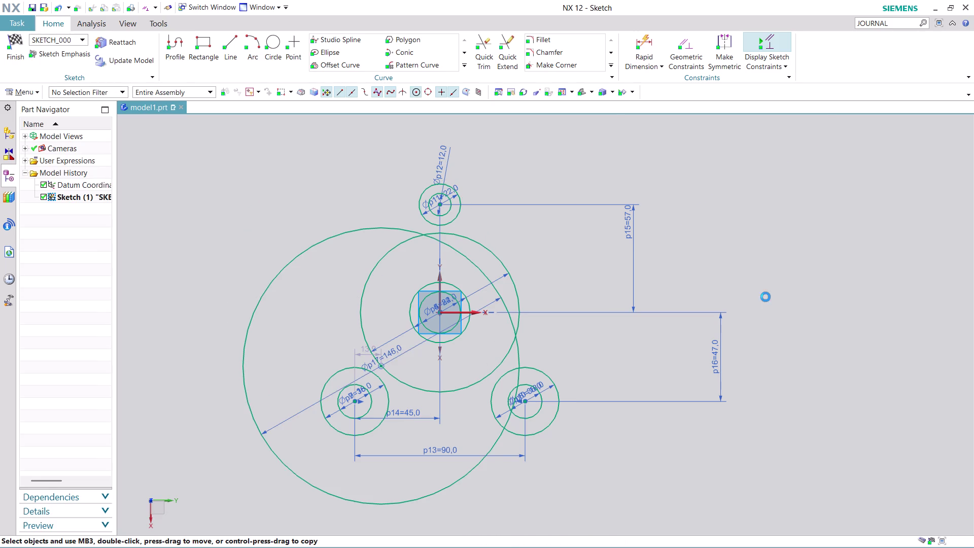
Undo the large circle and draw a 40 mm diameter circle (20*2) right of the layout.
key(ctrl+z)
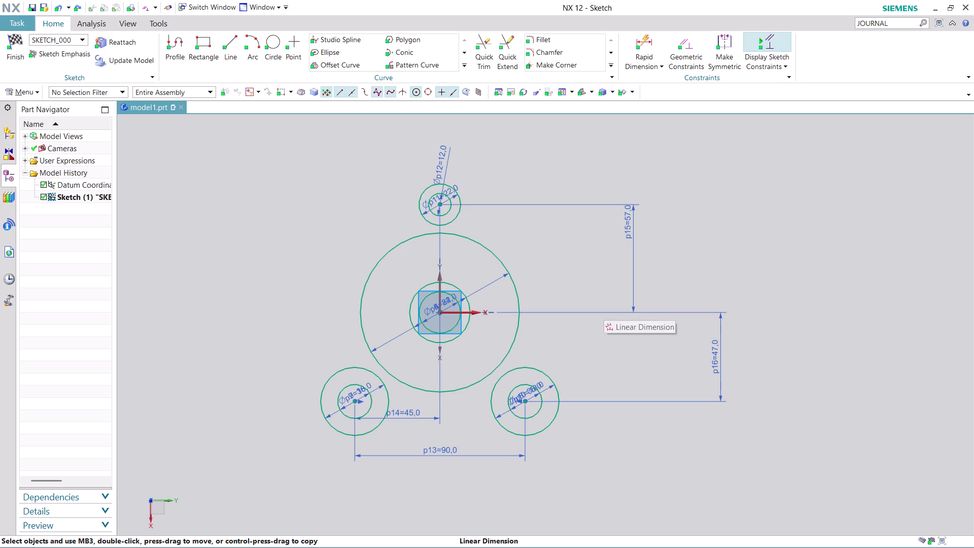
click(274, 39)
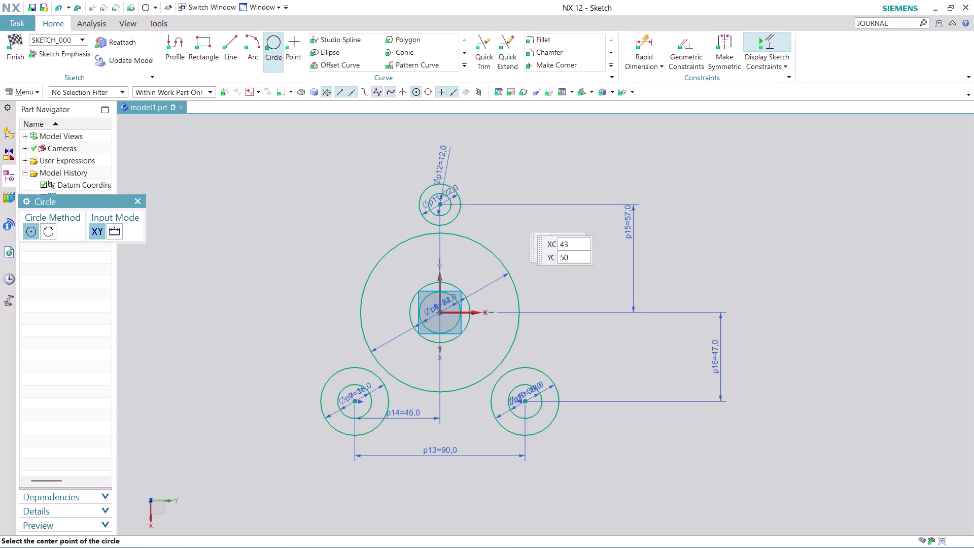
click(764, 219)
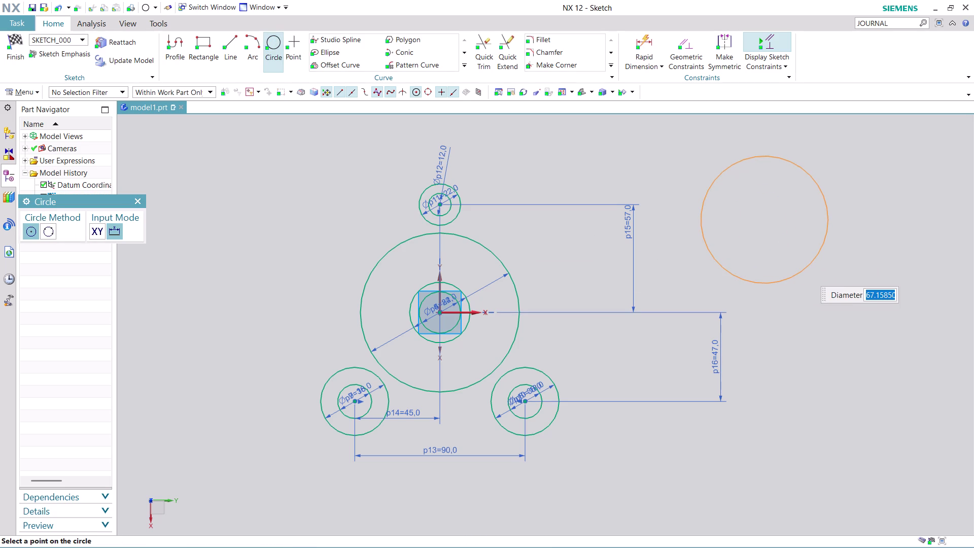
text(20*2)
key(Return)
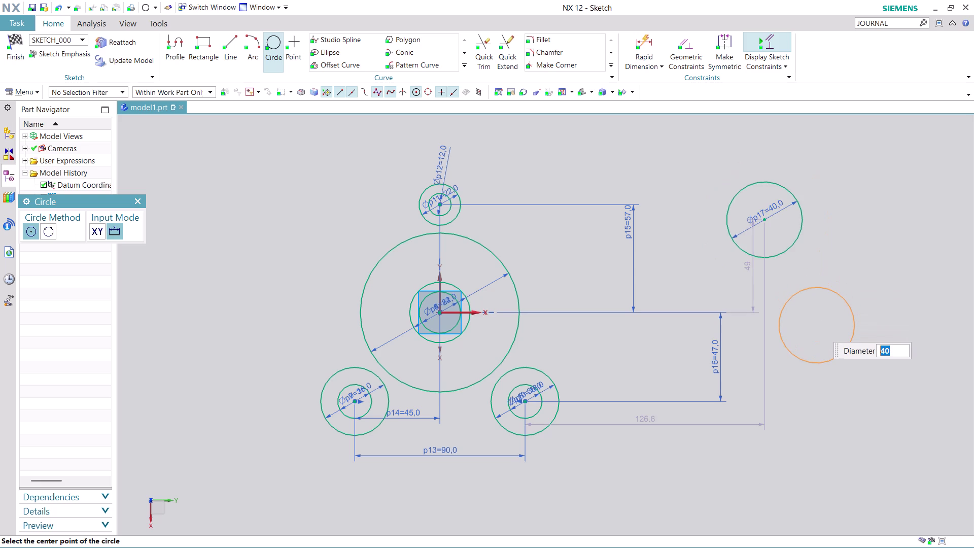
key(Escape)
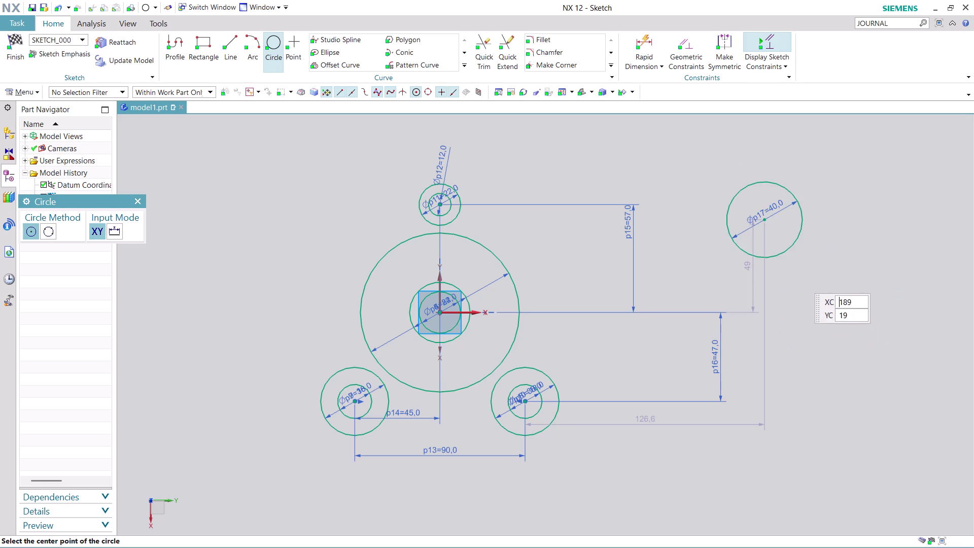
key(Escape)
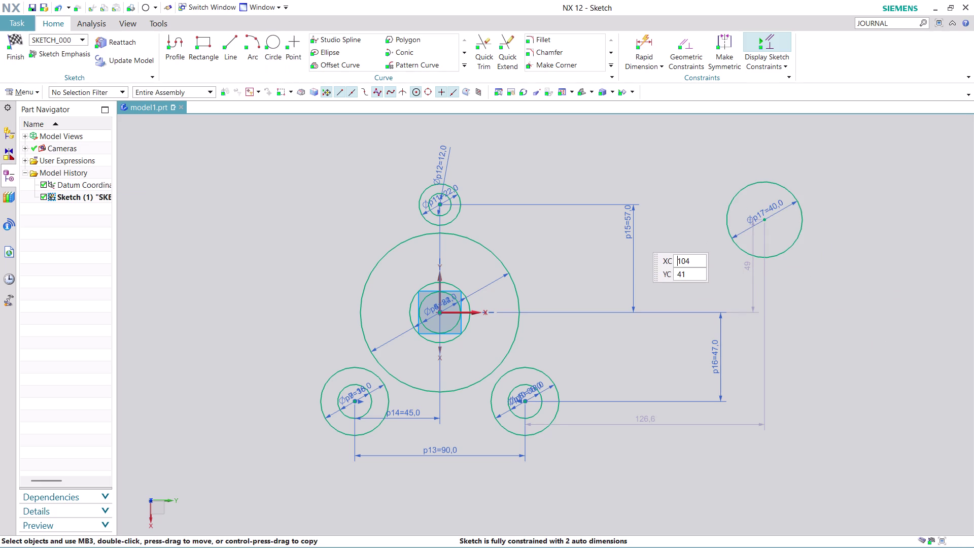
click(691, 44)
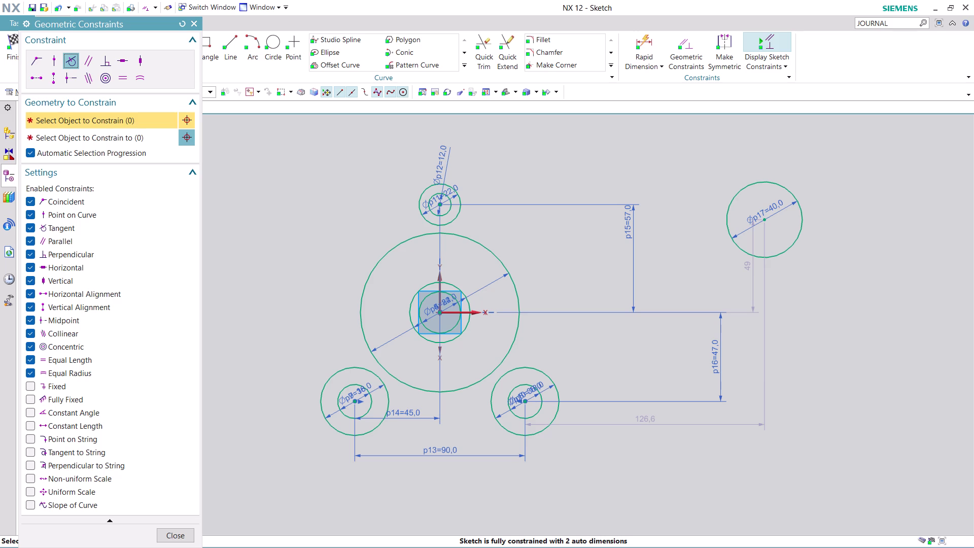
Make the 40 mm circle tangent to the lower-right circle.
click(748, 252)
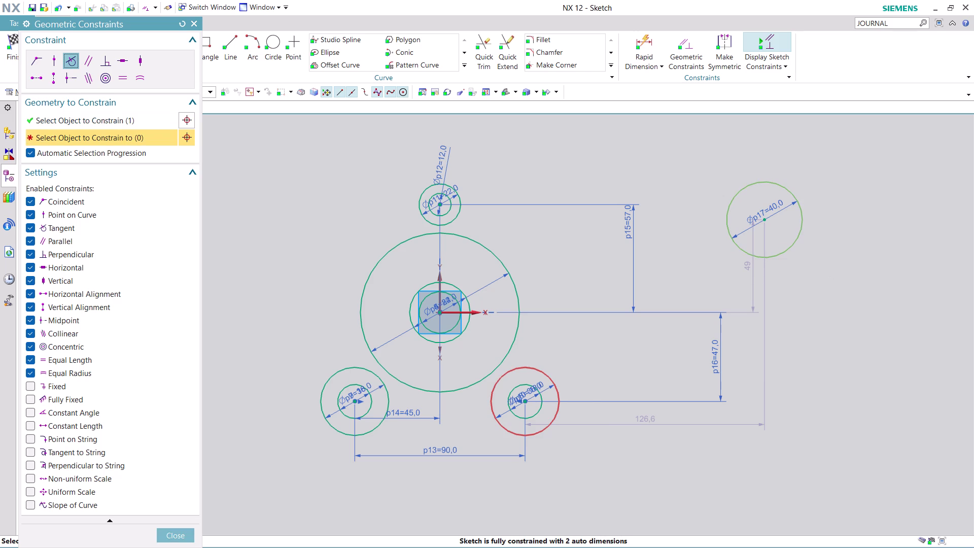
click(550, 379)
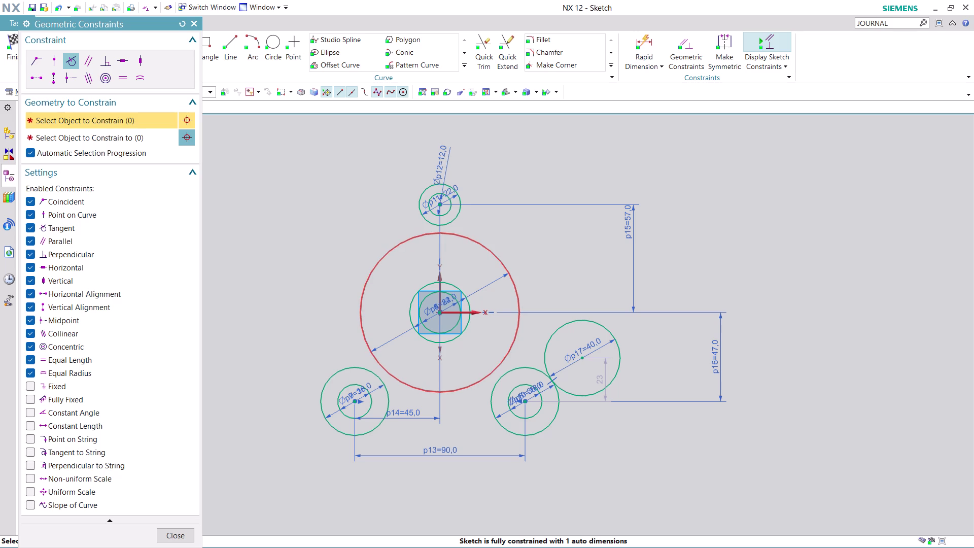
click(182, 535)
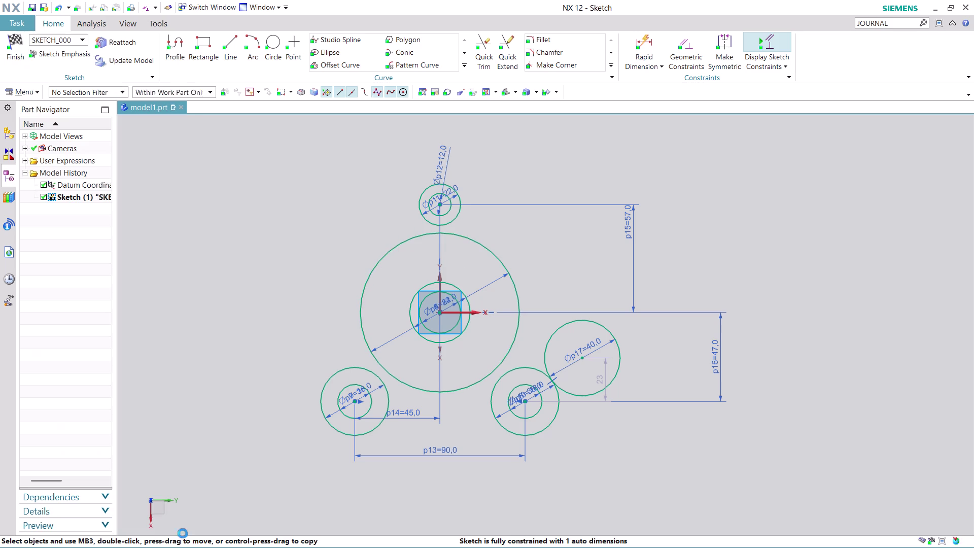
Place another 146 mm (73*2) diameter circle at the upper right of the sketch.
click(272, 42)
click(751, 210)
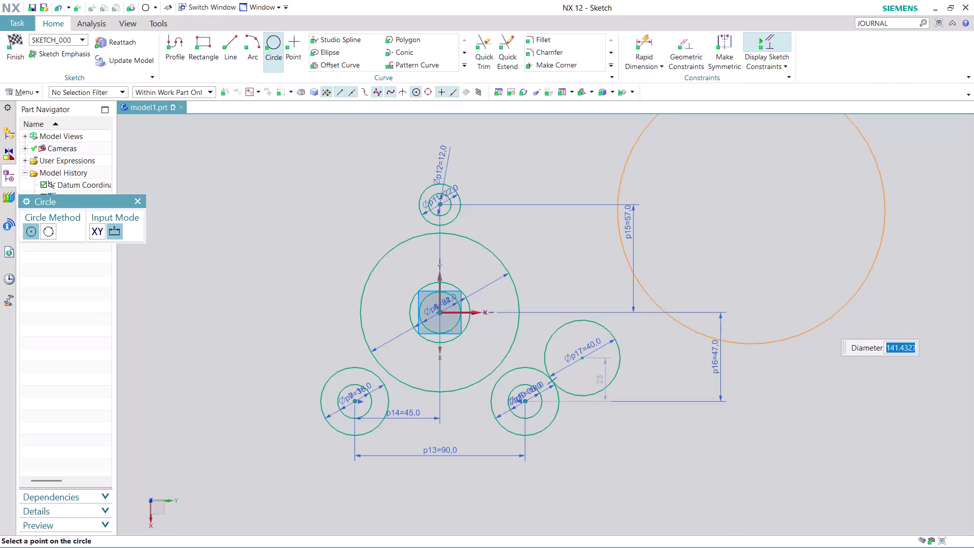
text(73)
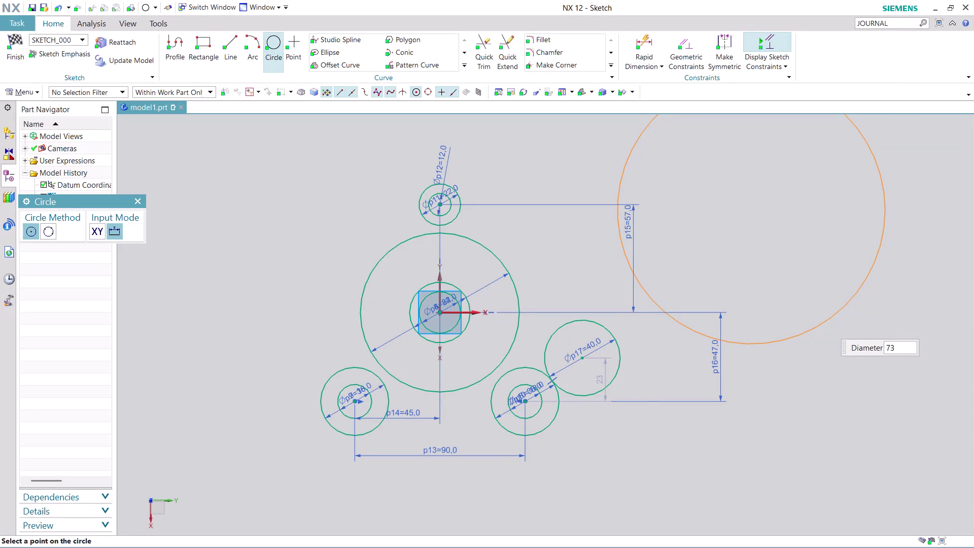
text(*2)
key(Return)
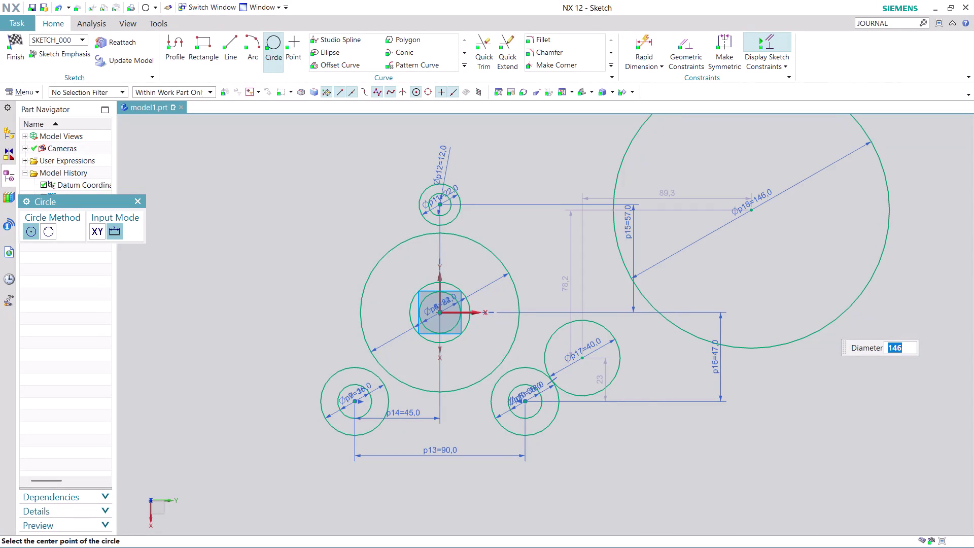
key(Escape)
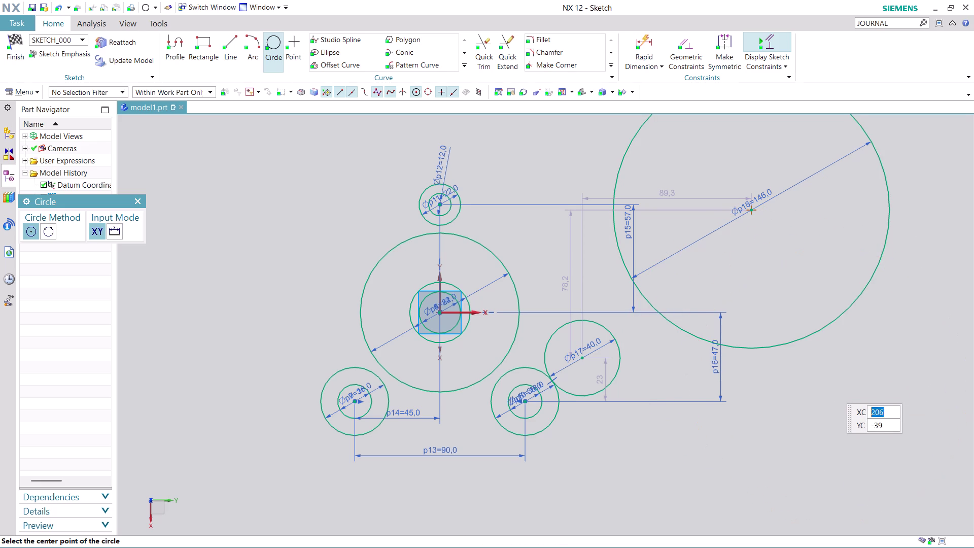
Try a tangency between the 146 mm circle and the top small circle, then undo it.
key(Escape)
click(693, 42)
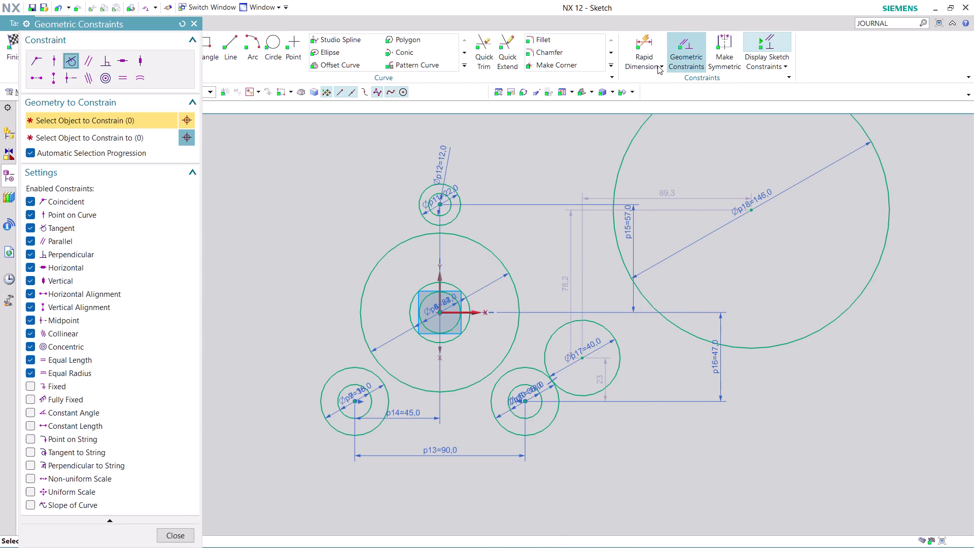
click(626, 153)
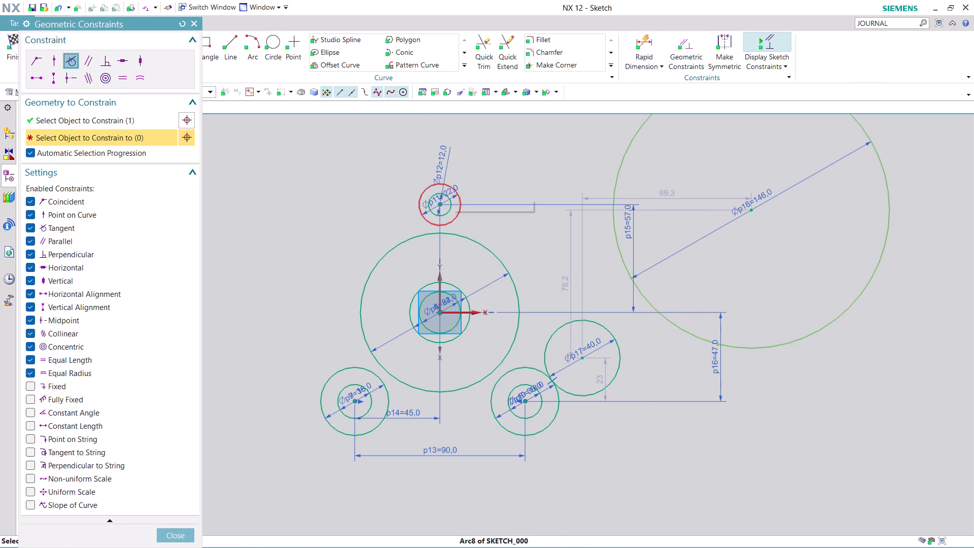
click(562, 328)
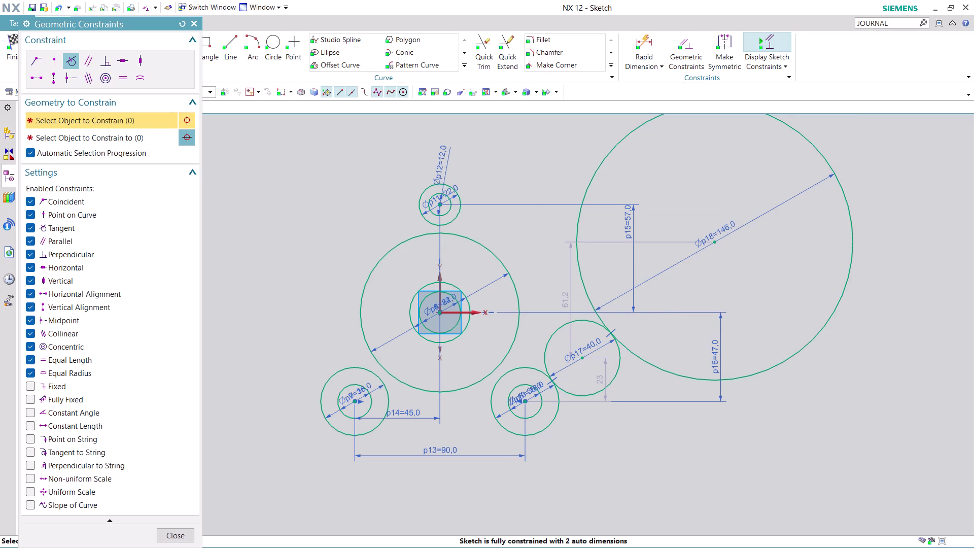
key(ctrl+z)
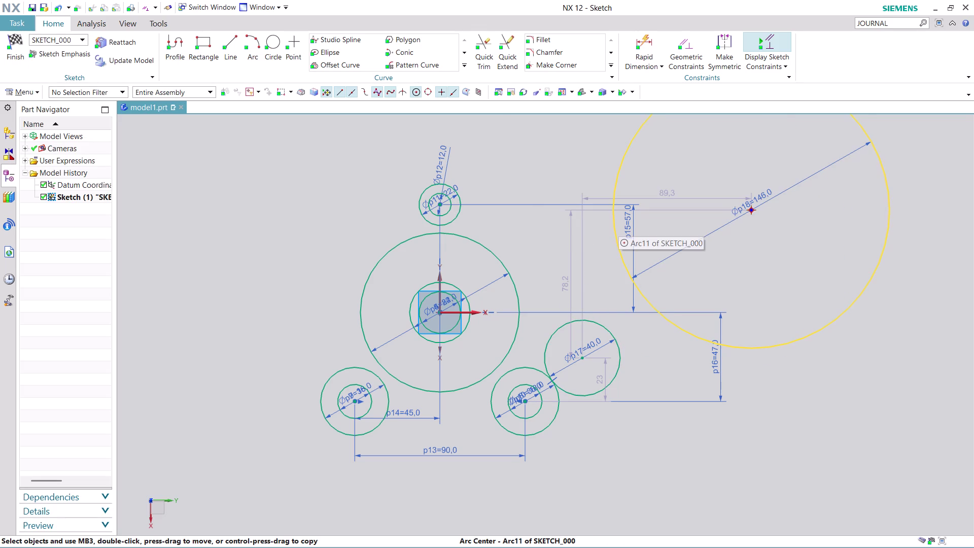
Drag the Ø146 circle to the lower left so it overlaps the bottom-left circle.
drag(618, 225, 319, 417)
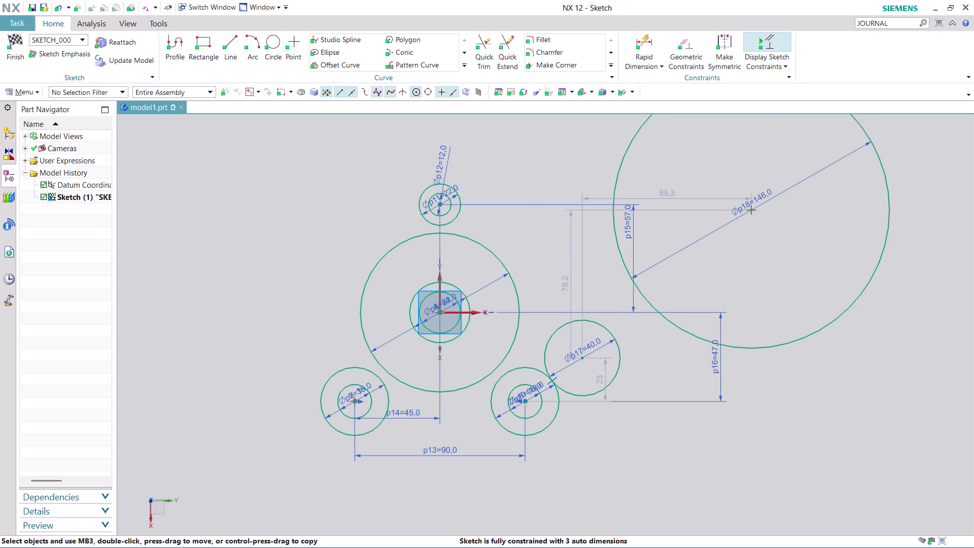
drag(749, 210, 365, 384)
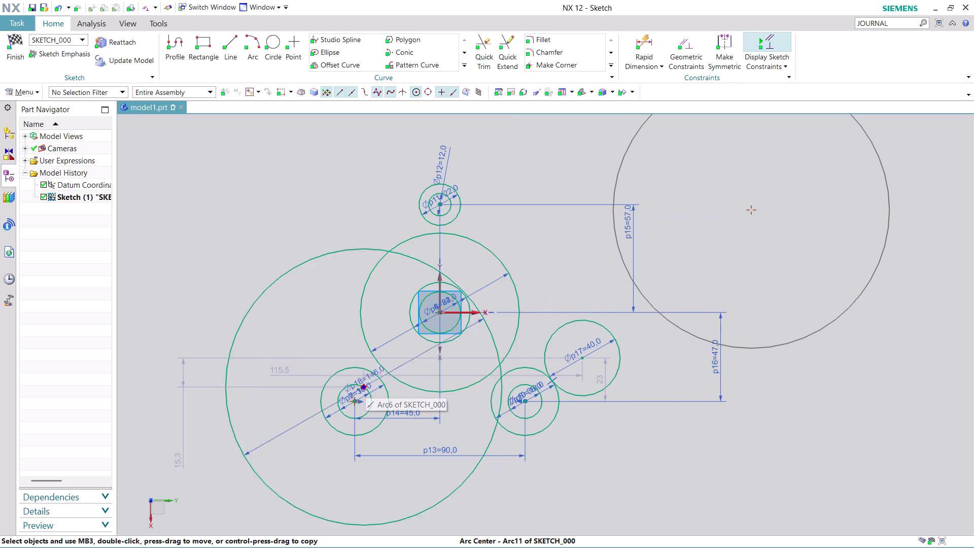
drag(366, 385, 308, 394)
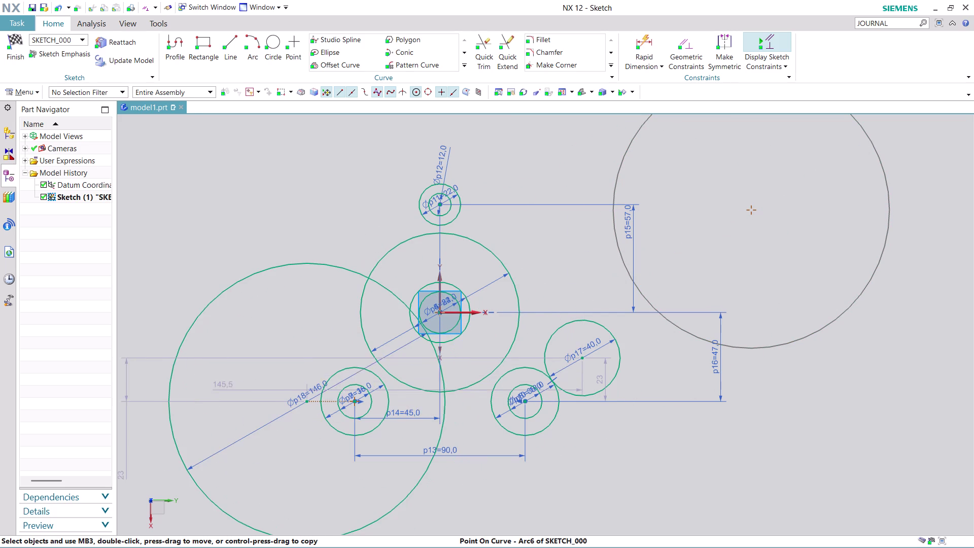
drag(307, 394, 299, 393)
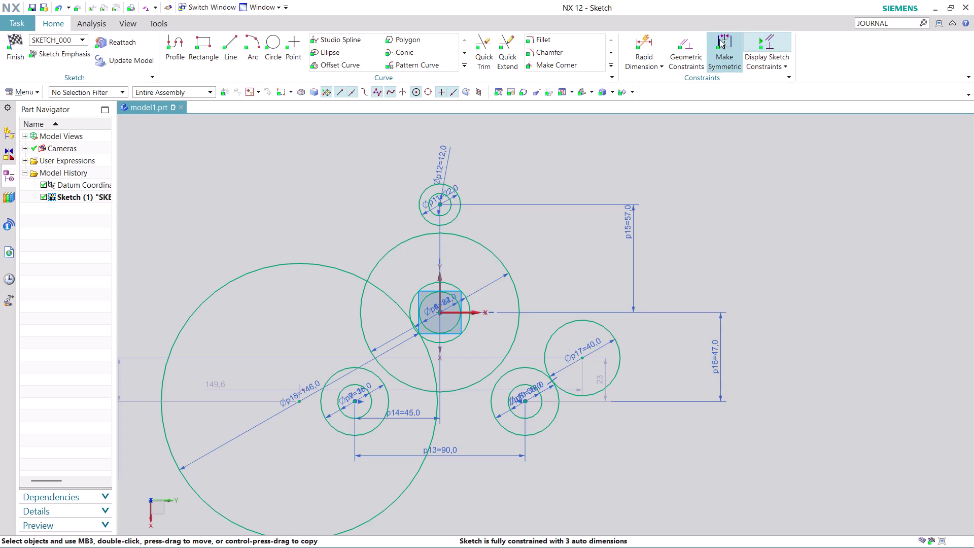
click(699, 36)
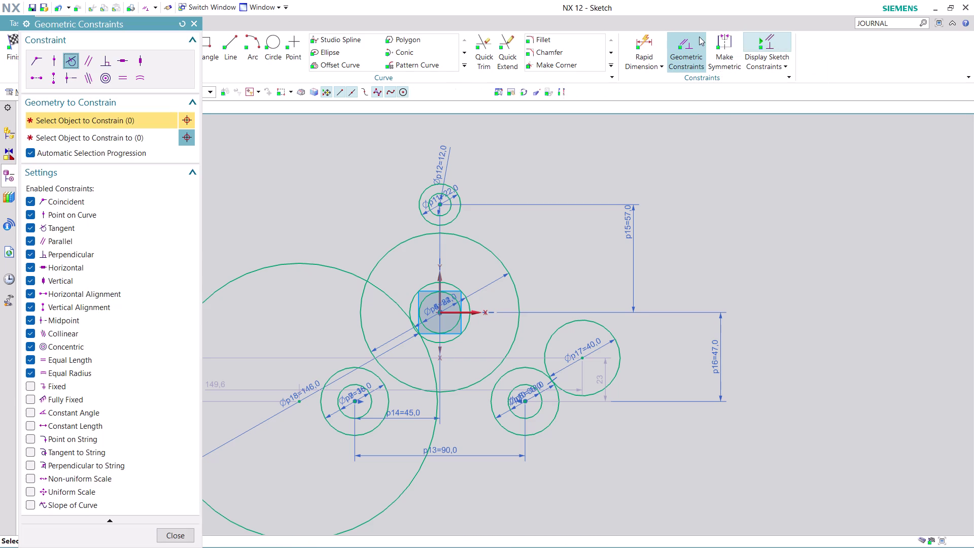
click(292, 267)
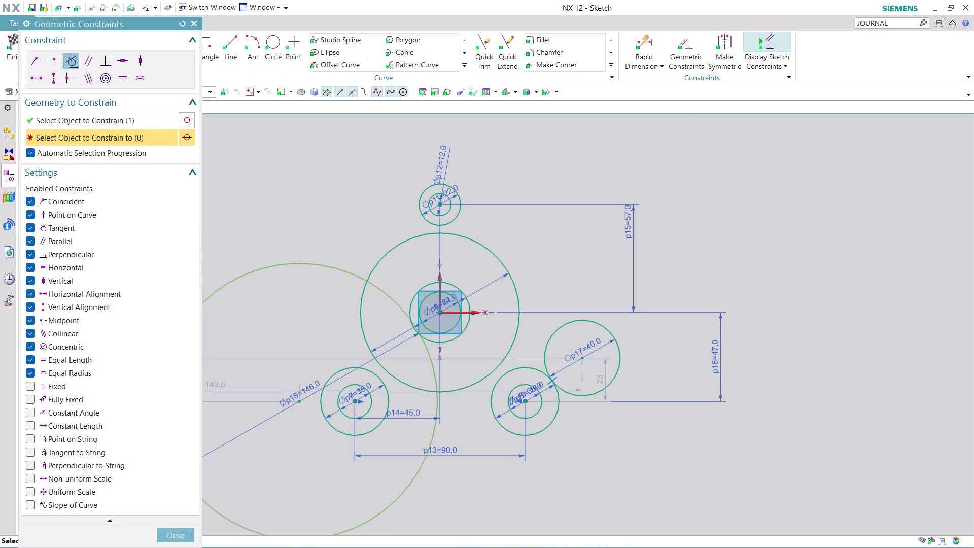
click(447, 183)
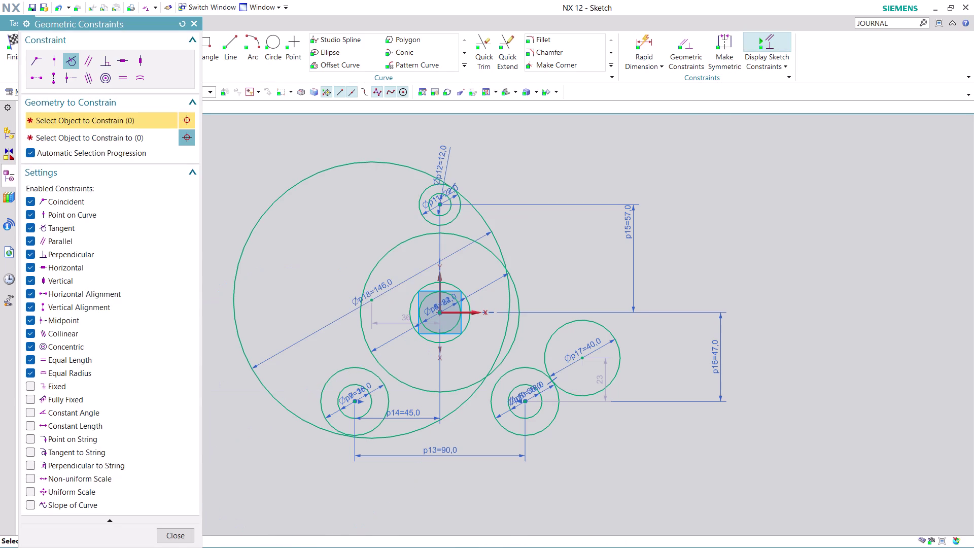
click(469, 404)
click(567, 319)
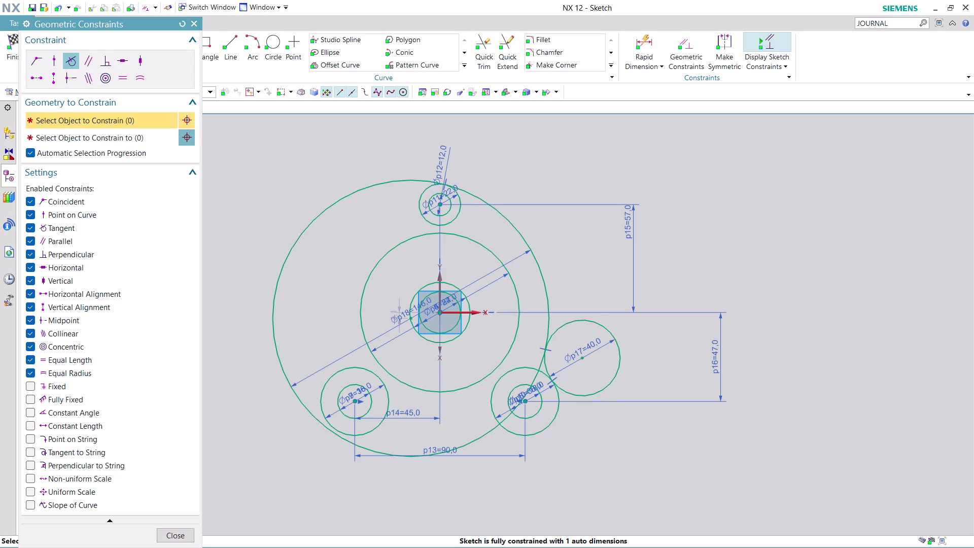
click(593, 320)
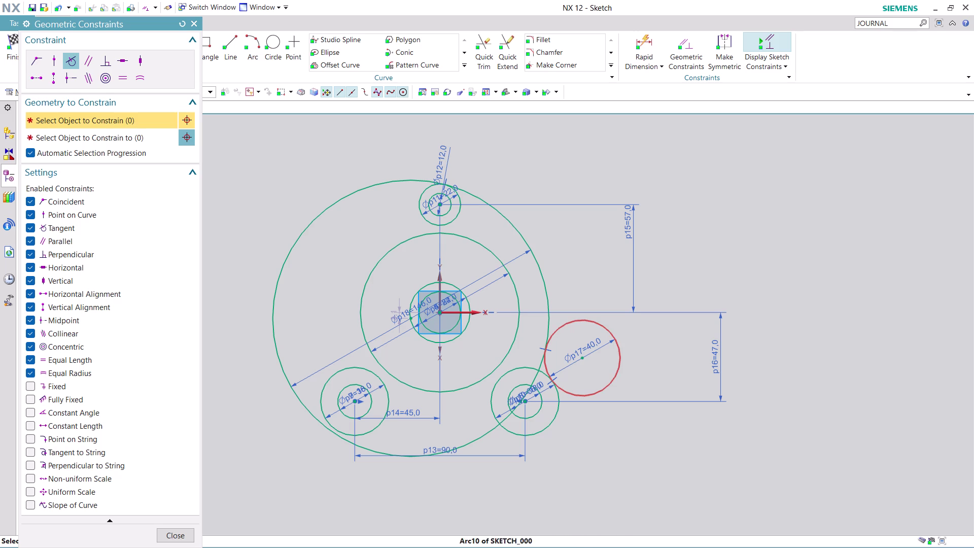
click(516, 325)
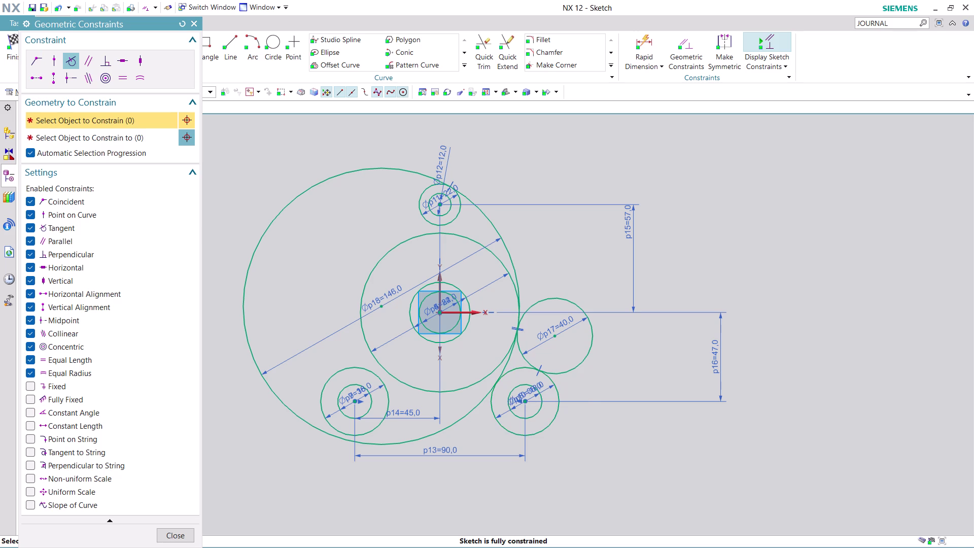
key(ctrl+z)
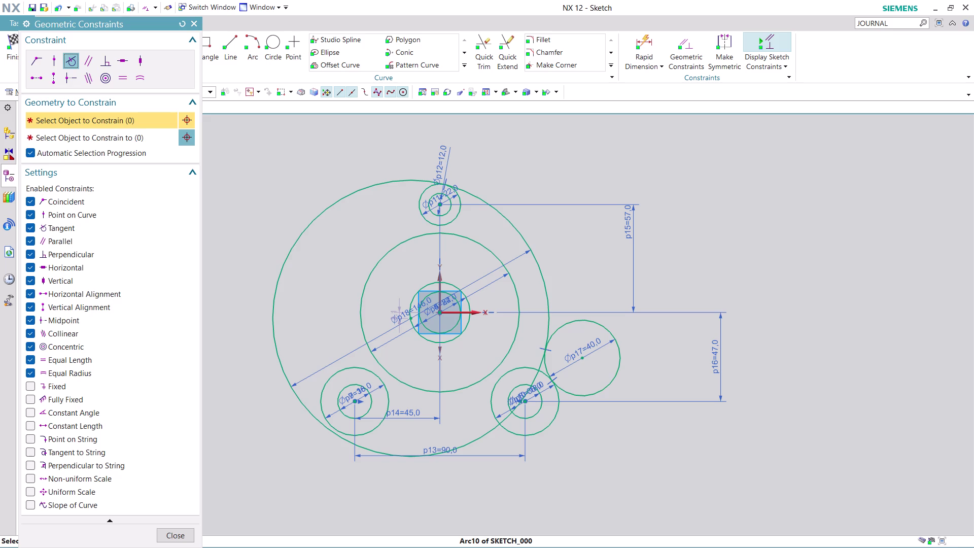
key(ctrl+z)
Undo four recent sketch changes, then make the Ø40 circle tangent to the central circle.
key(ctrl+z)
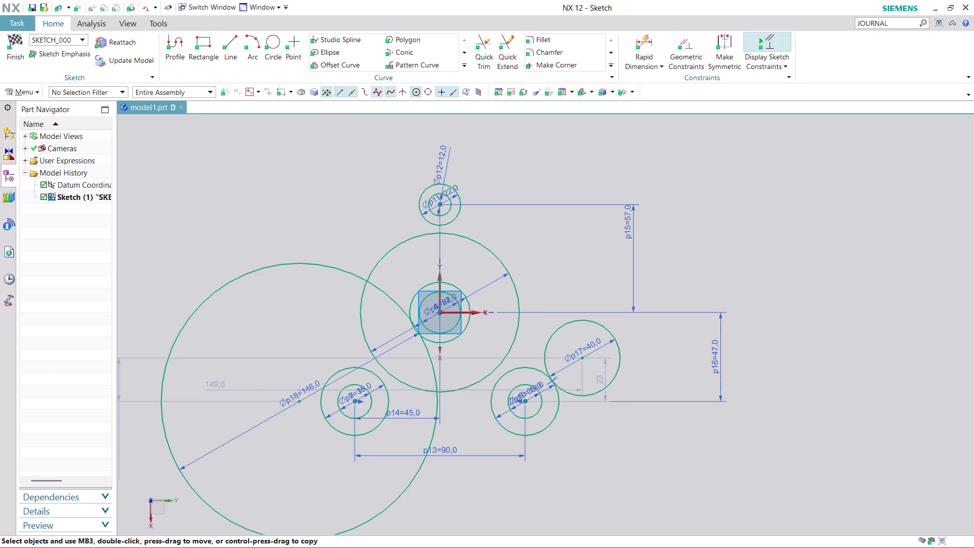
key(ctrl+z)
key(ctrl+z)
key(ctrl+z)
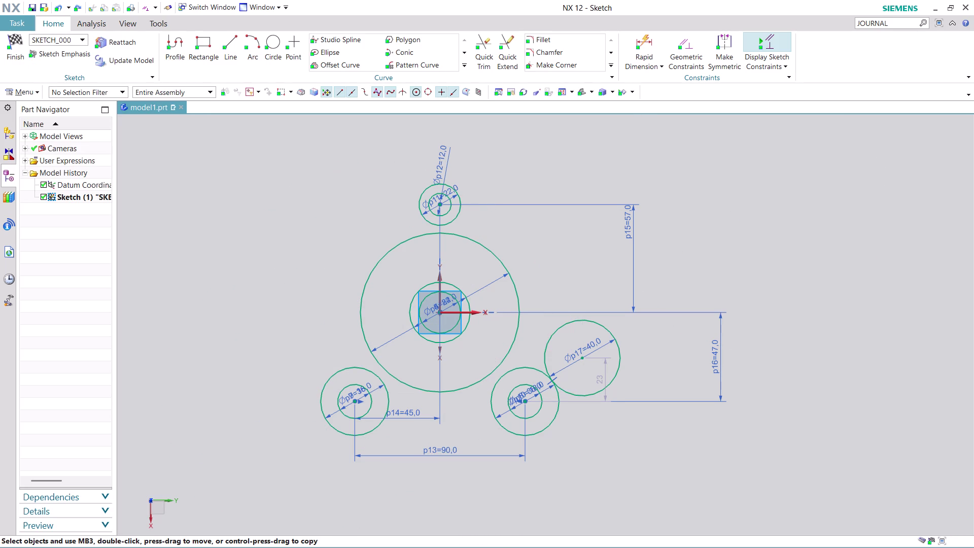
click(687, 39)
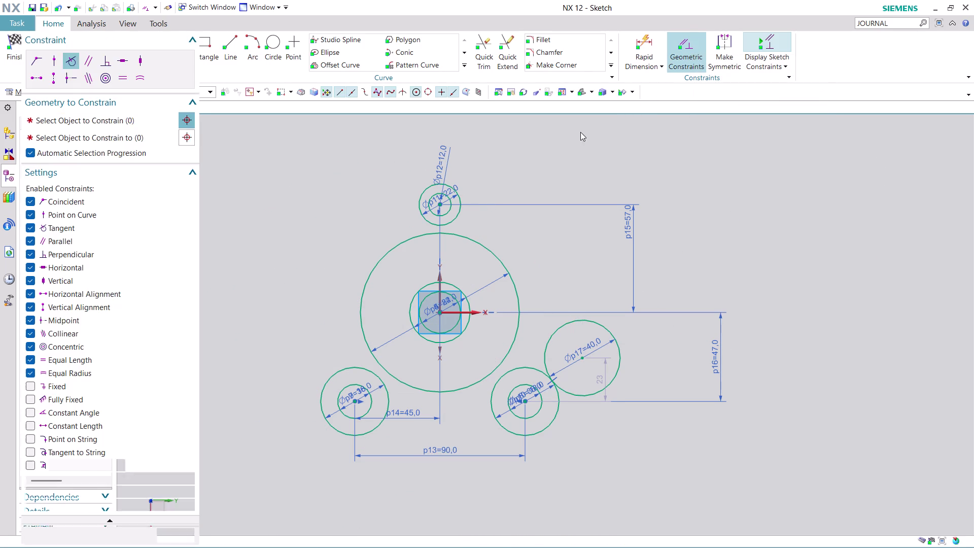
click(580, 321)
click(513, 330)
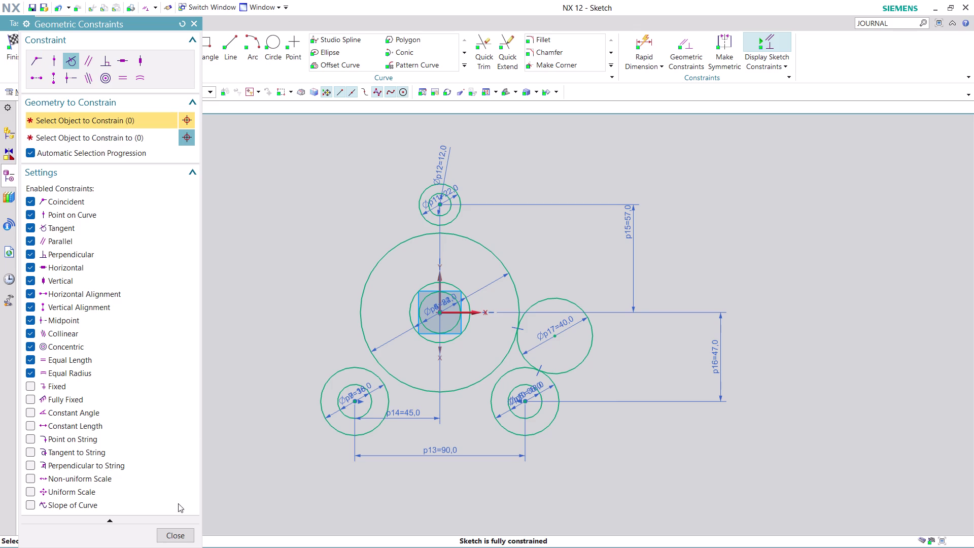
click(183, 532)
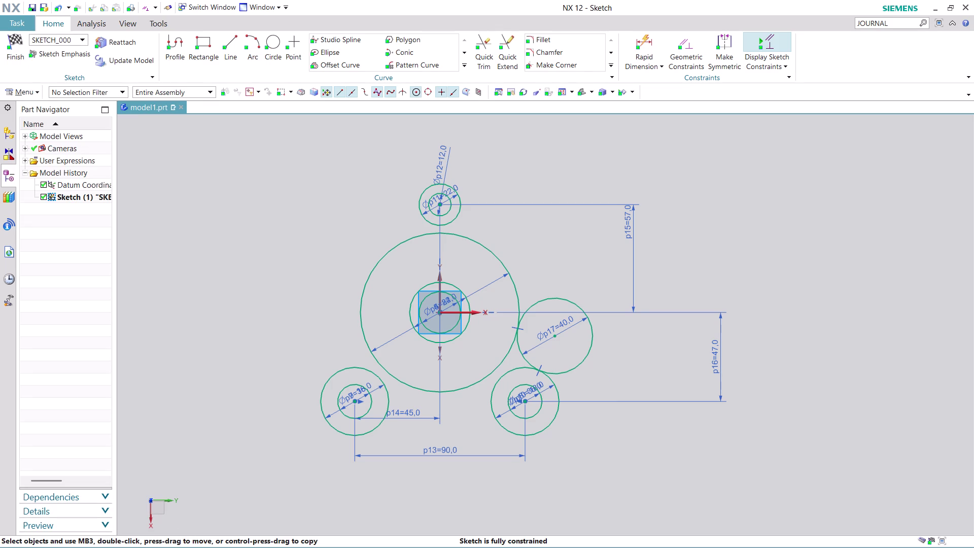
Draw a new circle at upper right with diameter 73*2 (146) and drag it toward the lower left.
click(276, 47)
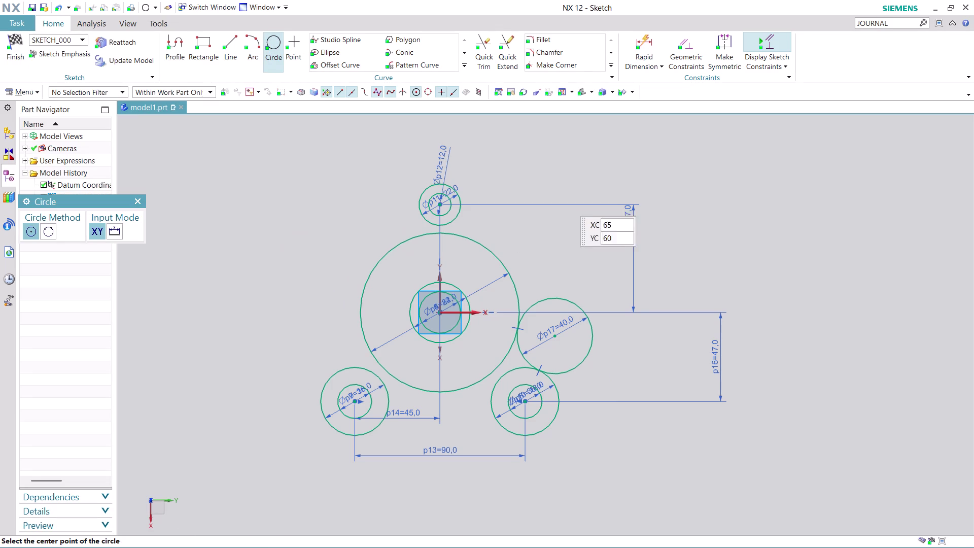
click(752, 196)
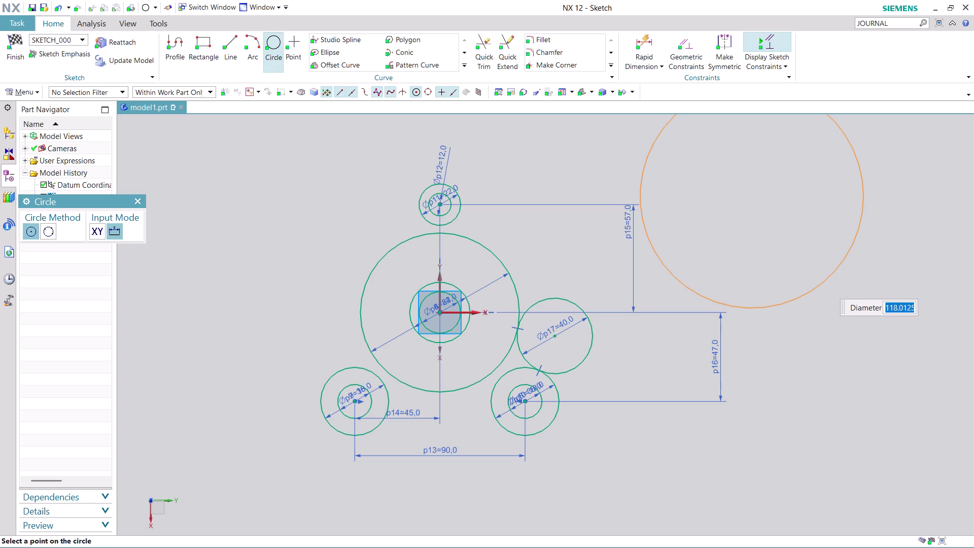
key(7)
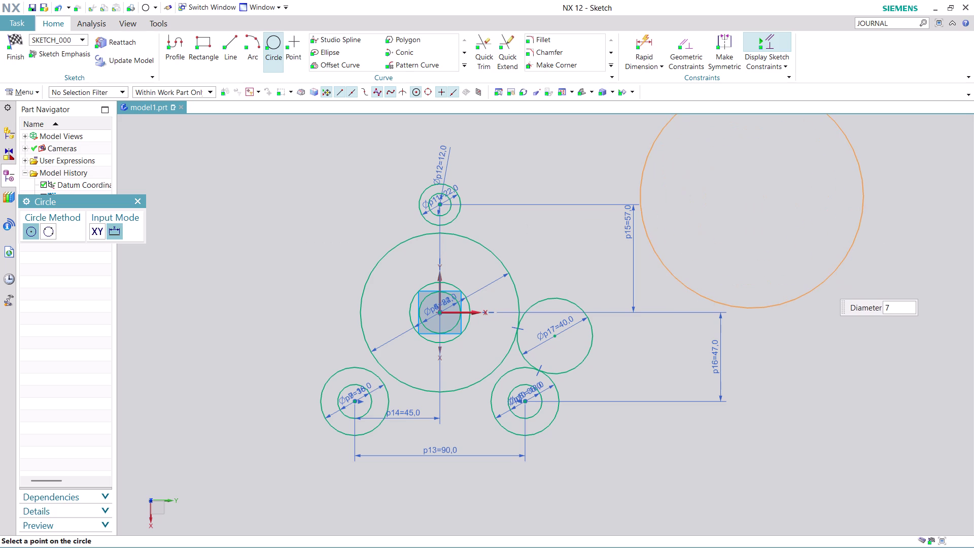
key(3)
text(*2)
key(Return)
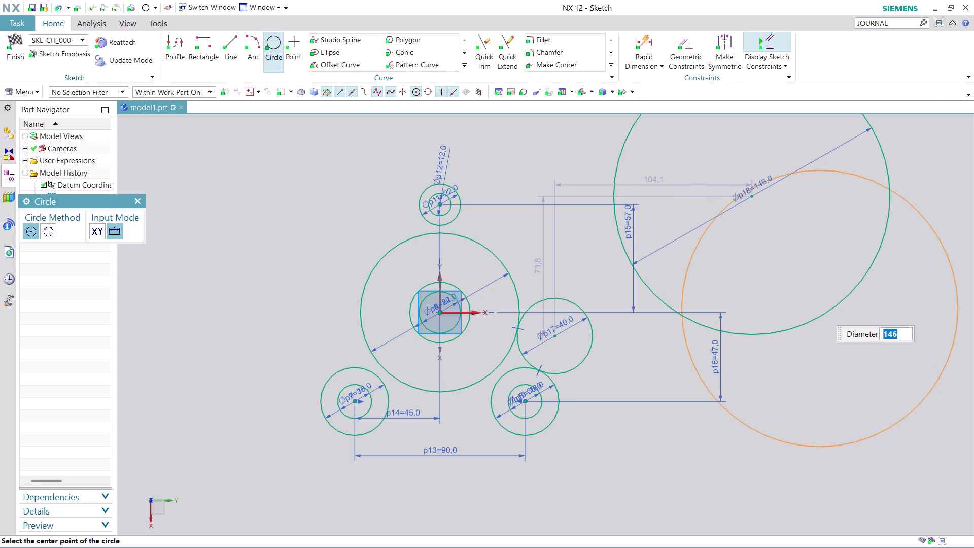
key(Escape)
key(Escape)
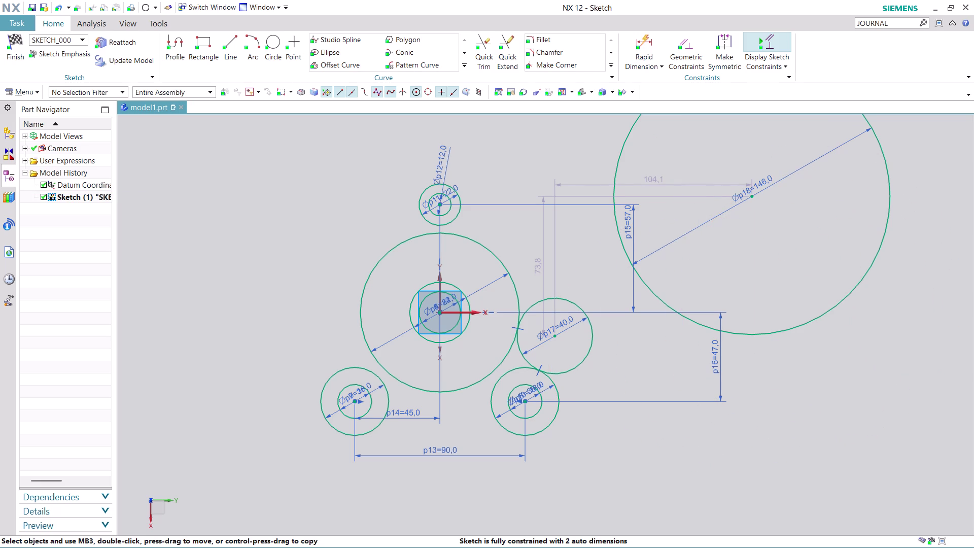
drag(752, 195, 328, 381)
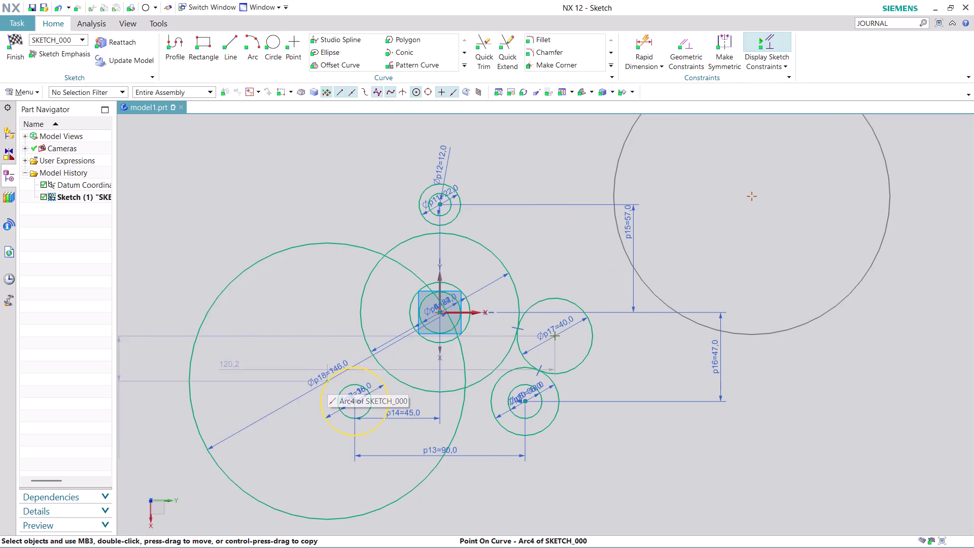
Shift the Ø146 circle further left and try tangent constraints against neighbouring circles.
drag(327, 381, 306, 371)
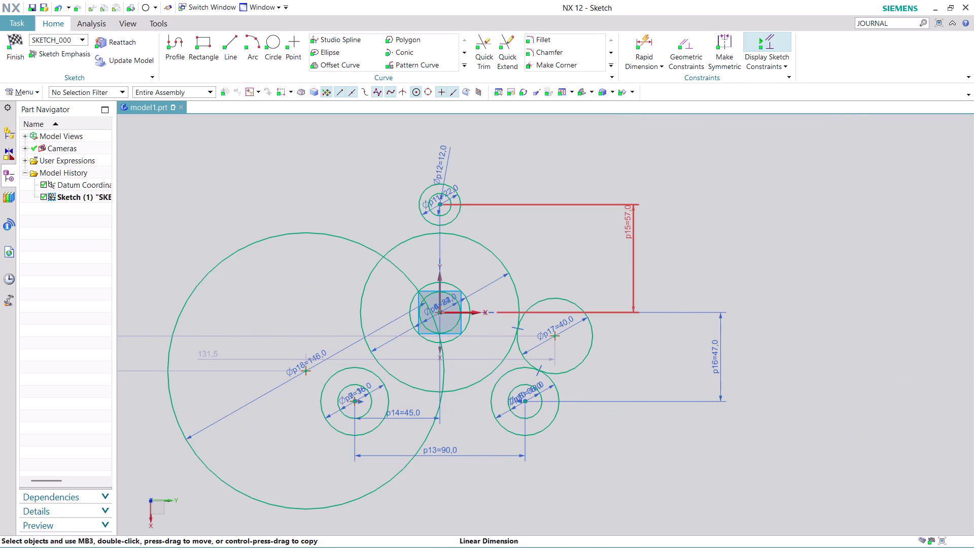
click(689, 38)
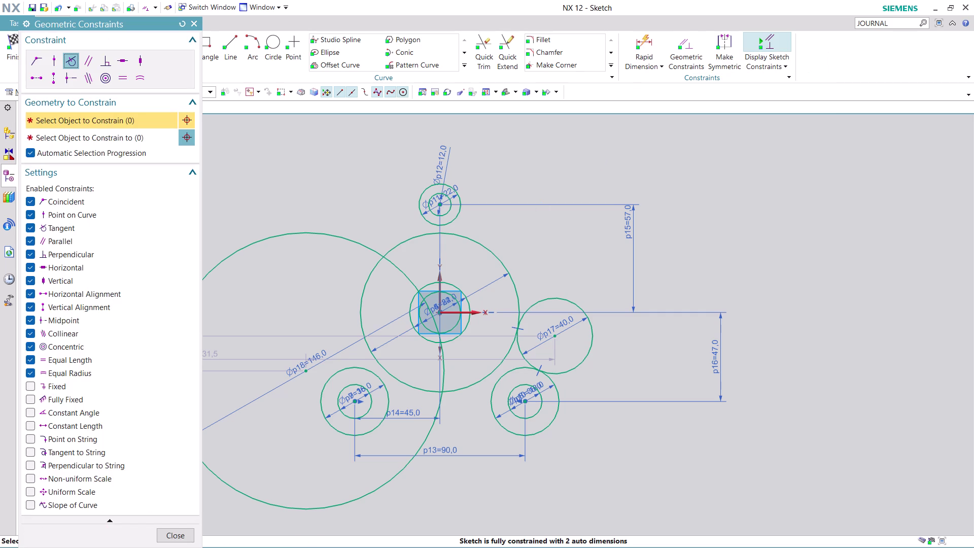
click(295, 231)
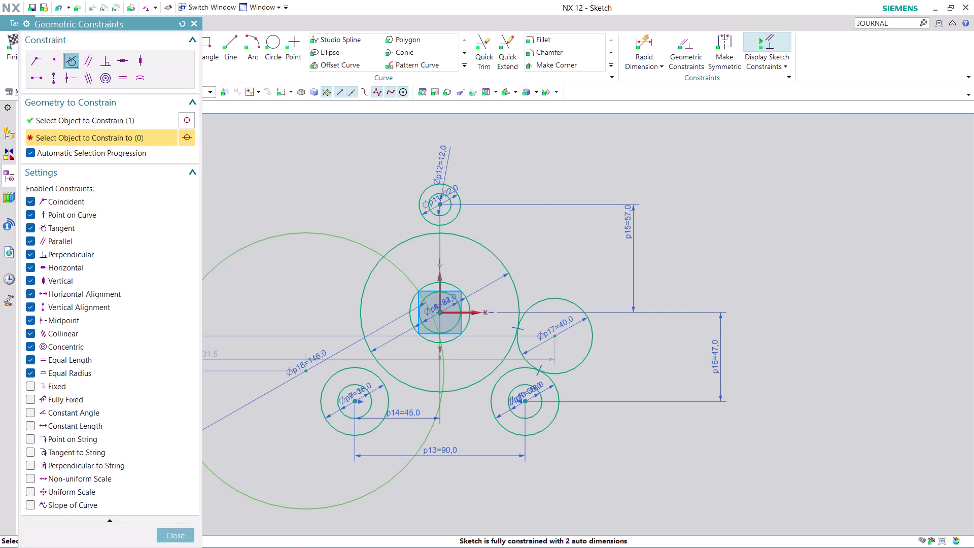
click(450, 188)
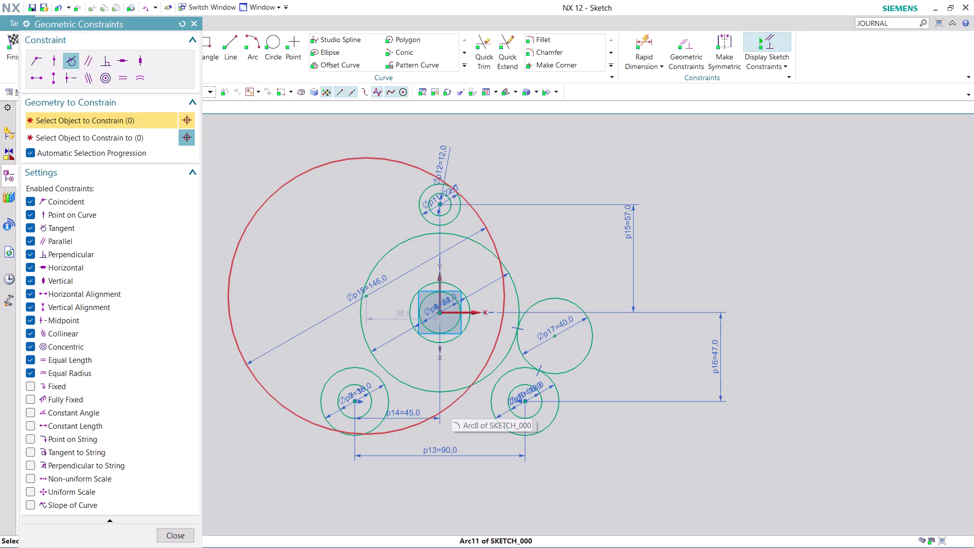
click(450, 405)
click(557, 373)
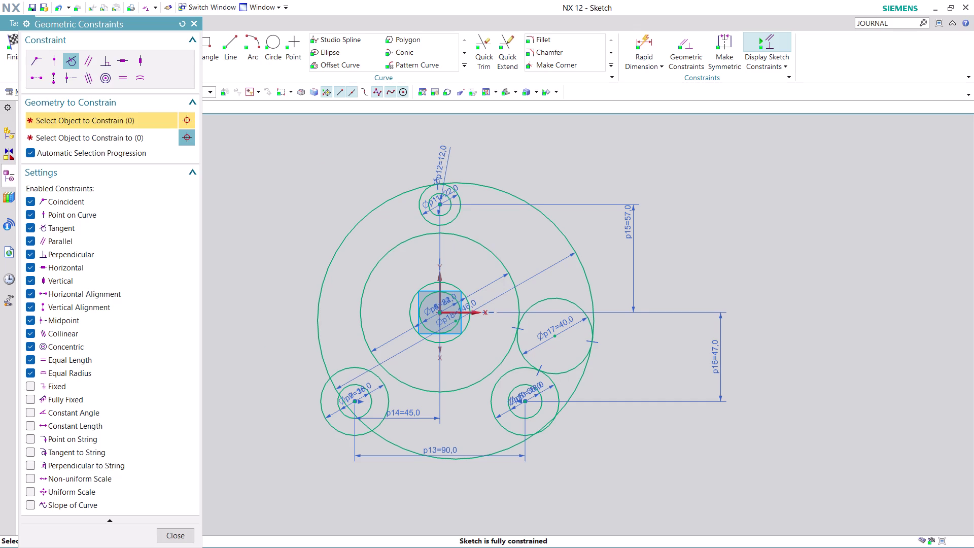
Try another tangency on the Ø146 circle, then undo the trial constraints.
key(ctrl+z)
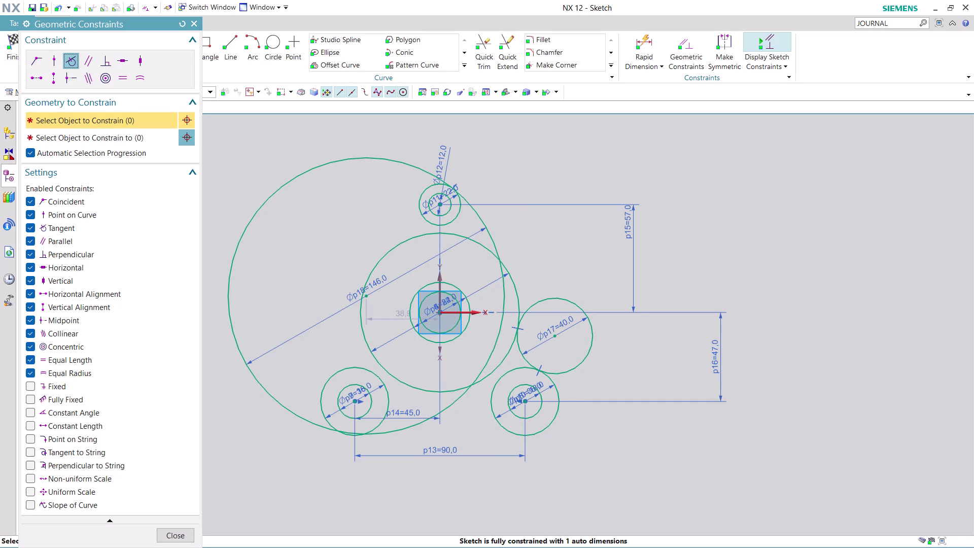
click(456, 399)
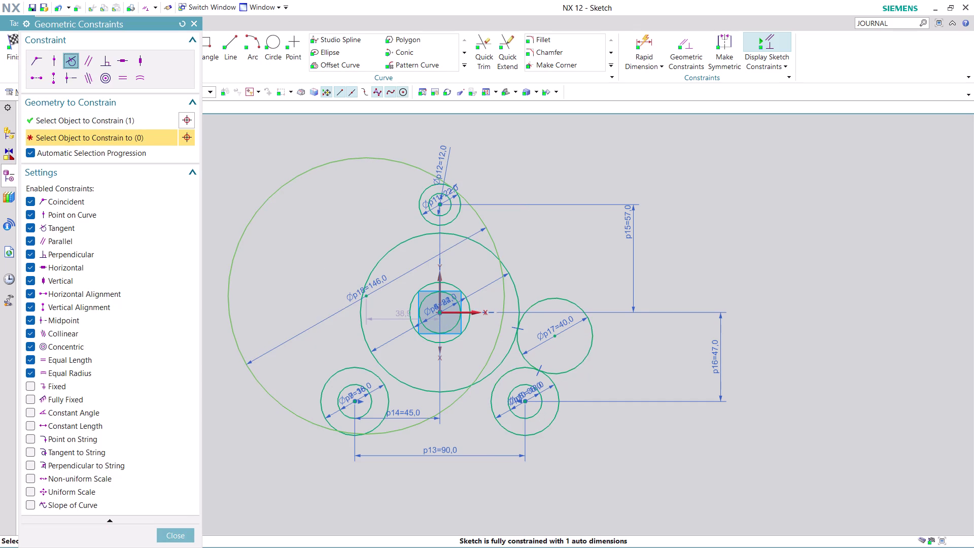
click(517, 370)
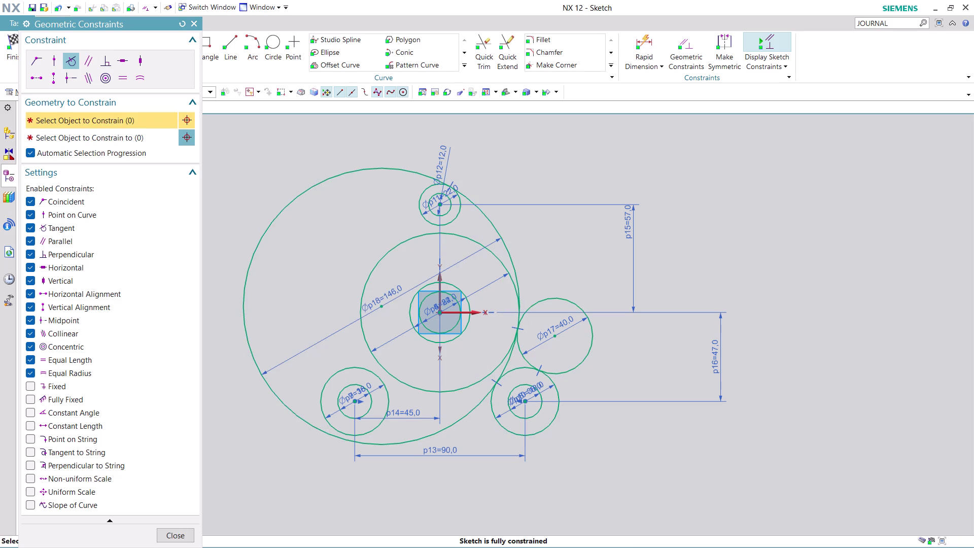
key(ctrl+z)
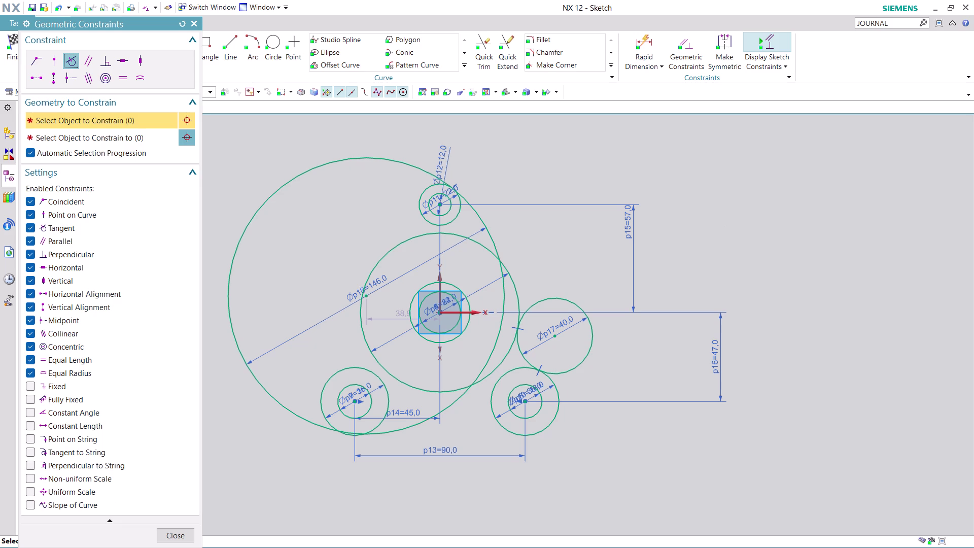
key(ctrl+z)
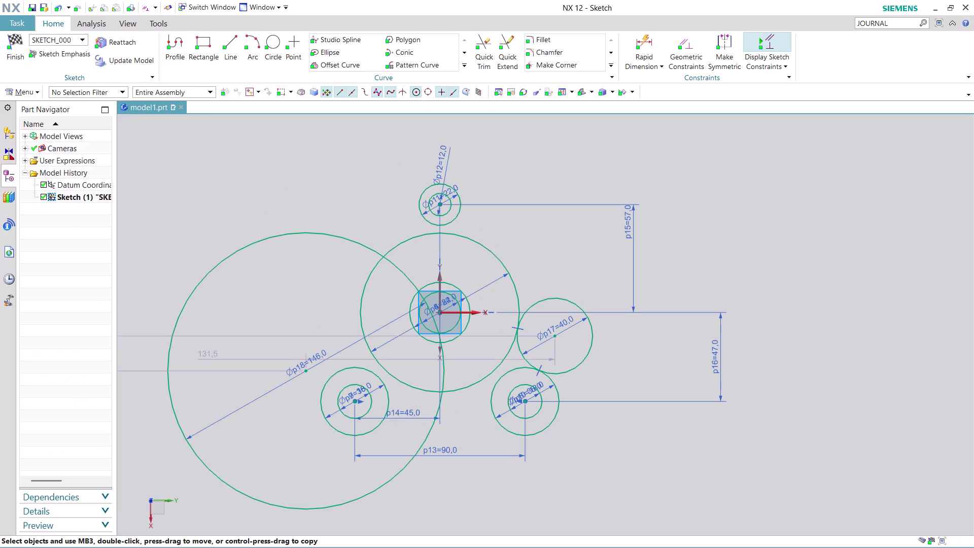
Undo the move, try Ø146 tangency to the Ø40 and top circles, then undo until the circle is gone.
key(ctrl+z)
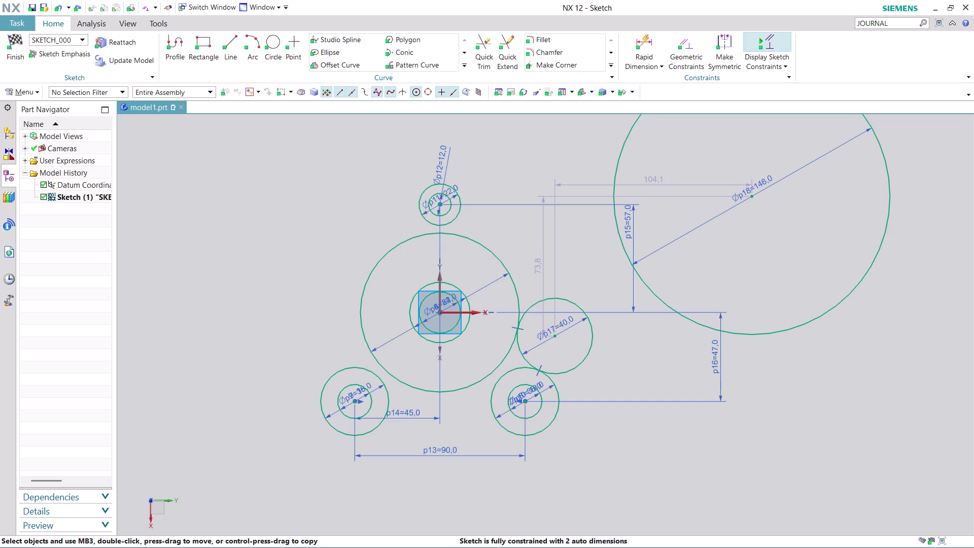
click(691, 40)
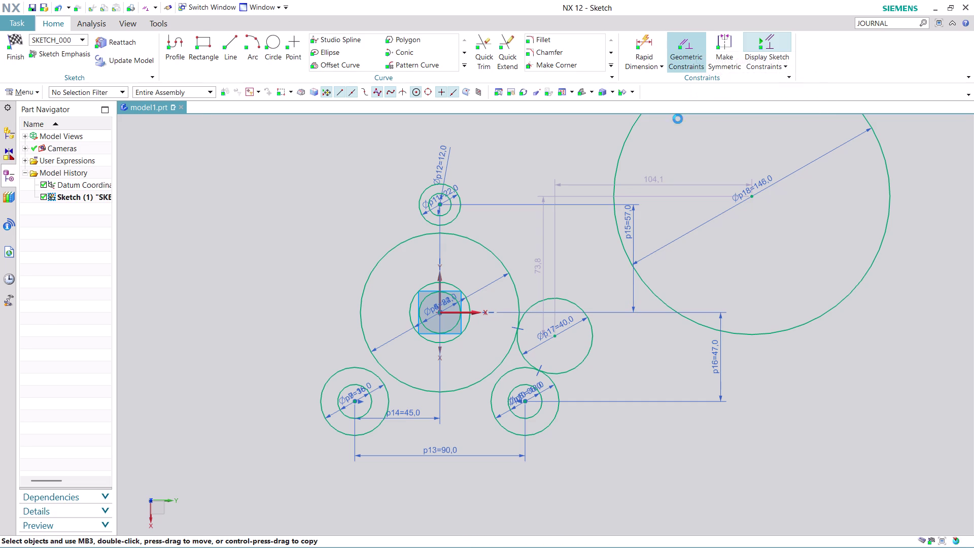
click(620, 148)
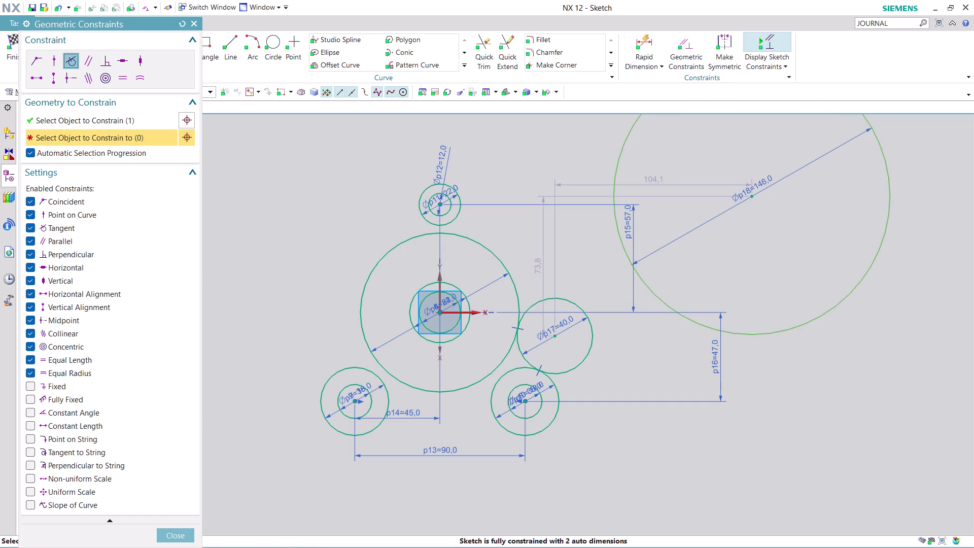
click(463, 196)
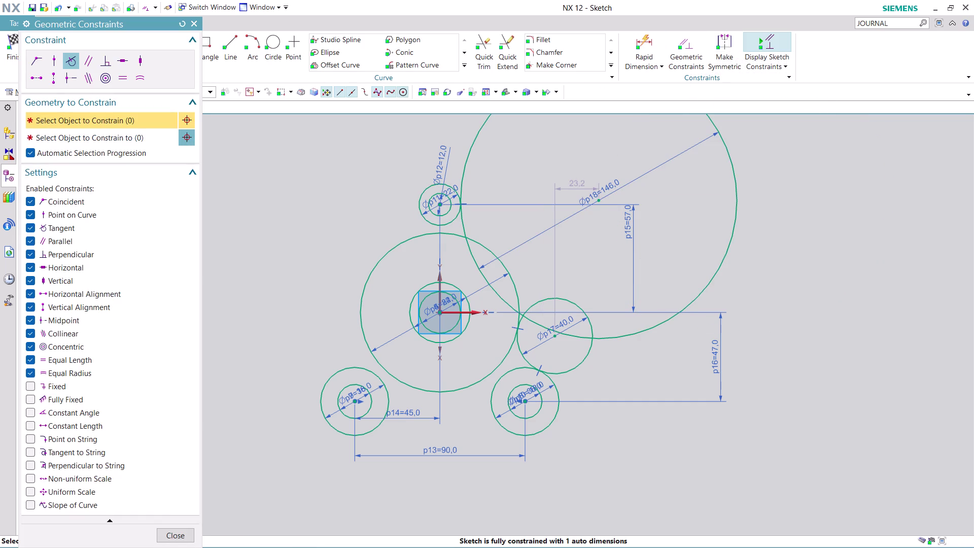
click(625, 337)
click(566, 303)
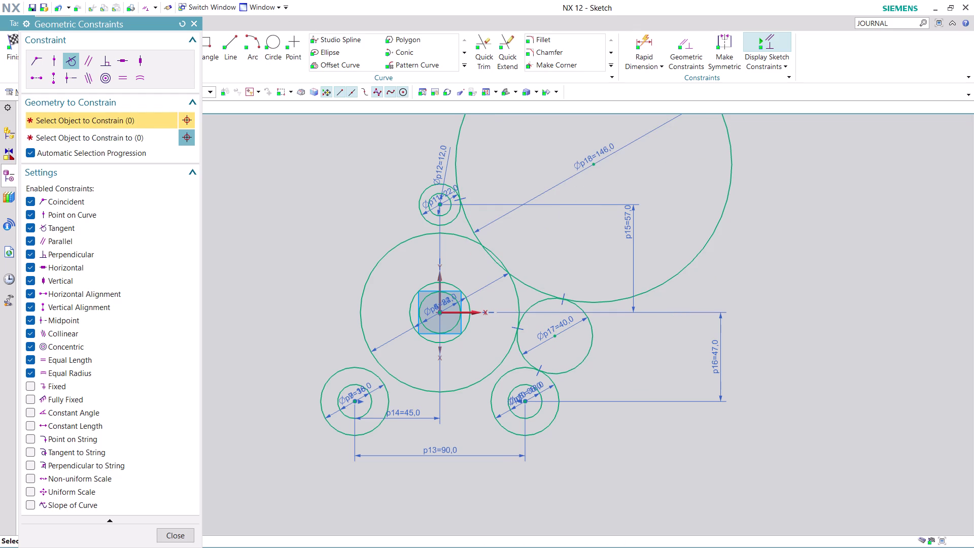
key(ctrl+z)
key(ctrl+z)
key(ctrl+z)
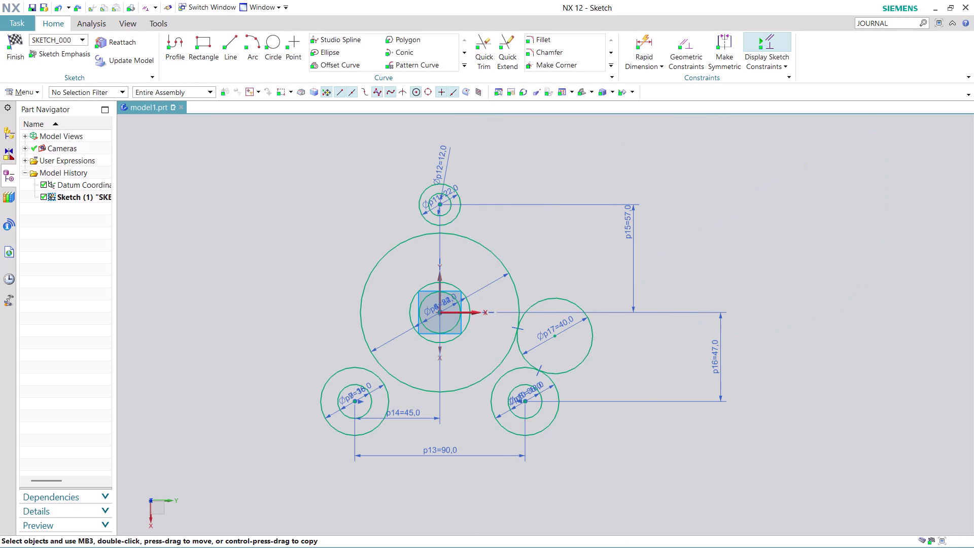
Start a new arc near the upper circles by placing its first points.
click(245, 44)
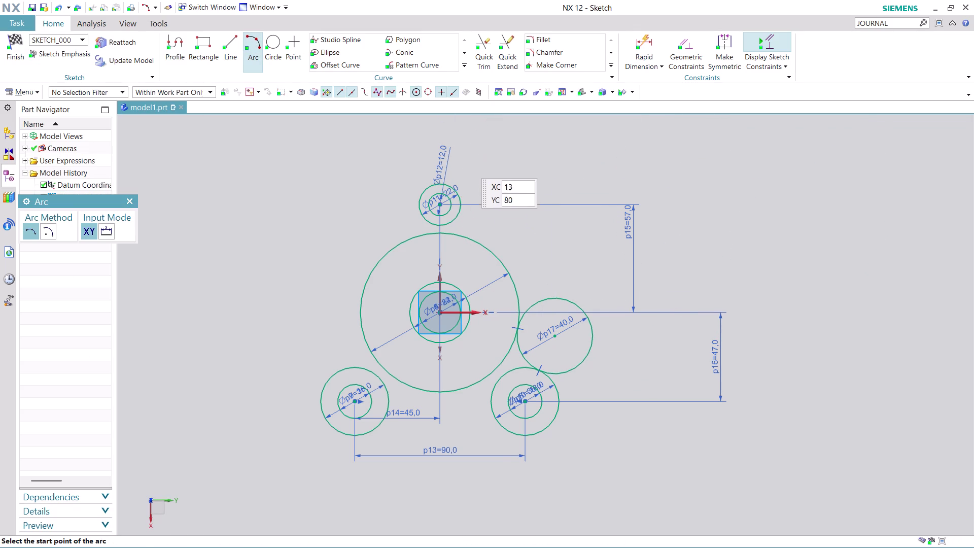
click(440, 182)
click(525, 197)
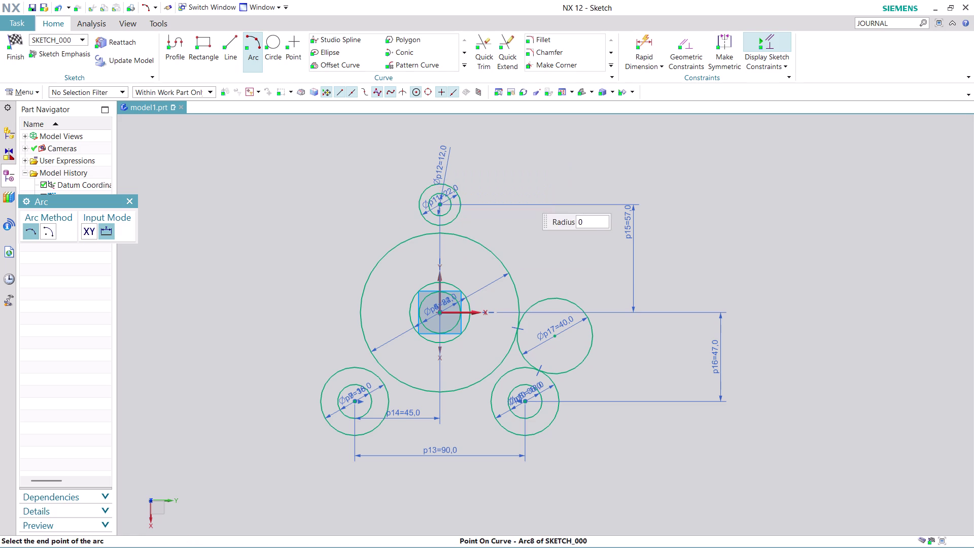